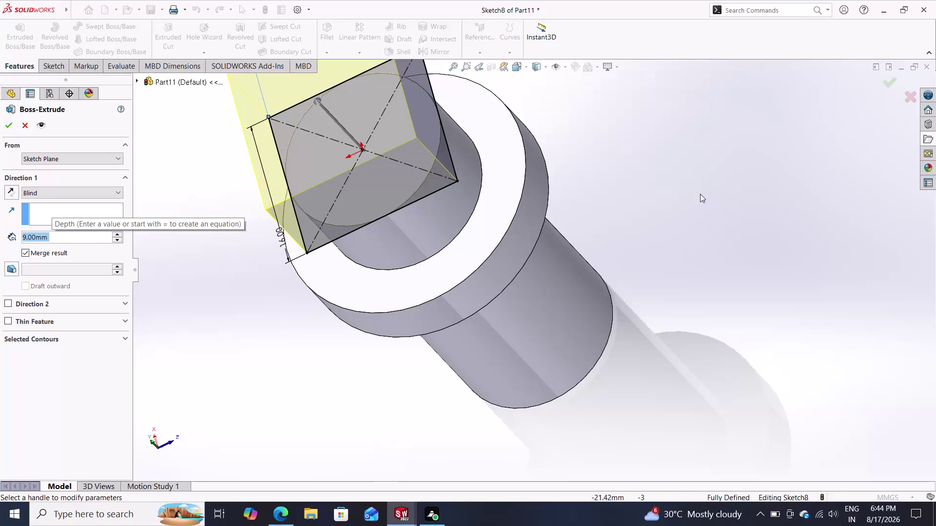
Extrude the square sketch 16 mm deep instead of 9 mm, creating Boss-Extrude4.
middle_drag(656, 229, 670, 251)
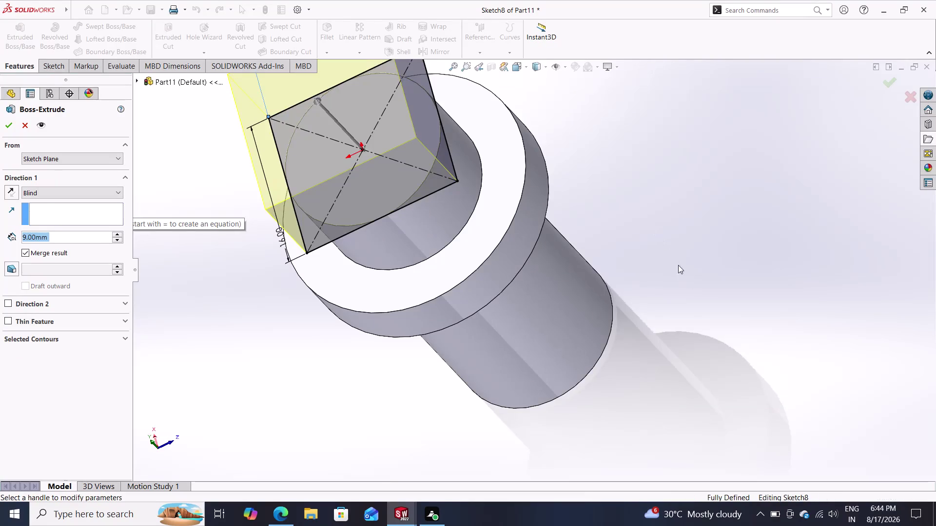
middle_drag(670, 251, 687, 291)
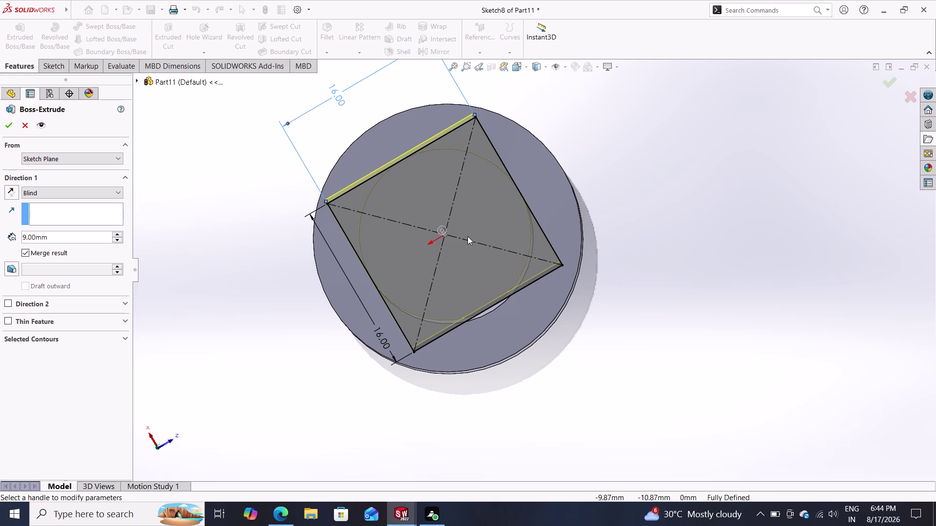
click(49, 237)
drag(48, 237, 5, 240)
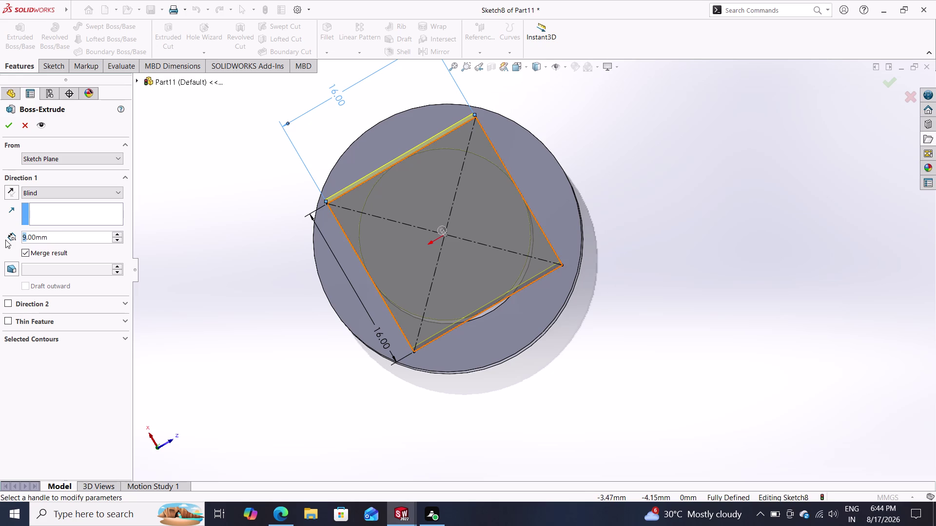
double_click(55, 239)
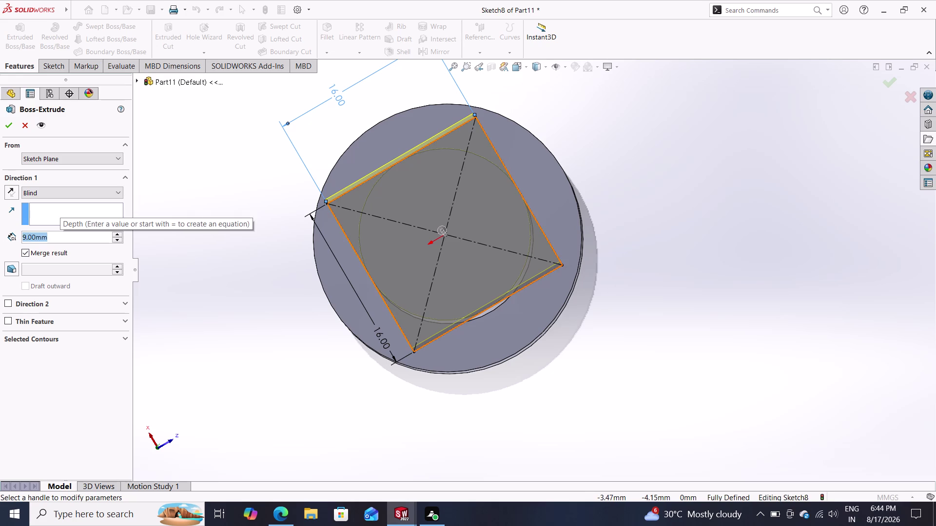
text(16)
key(Return)
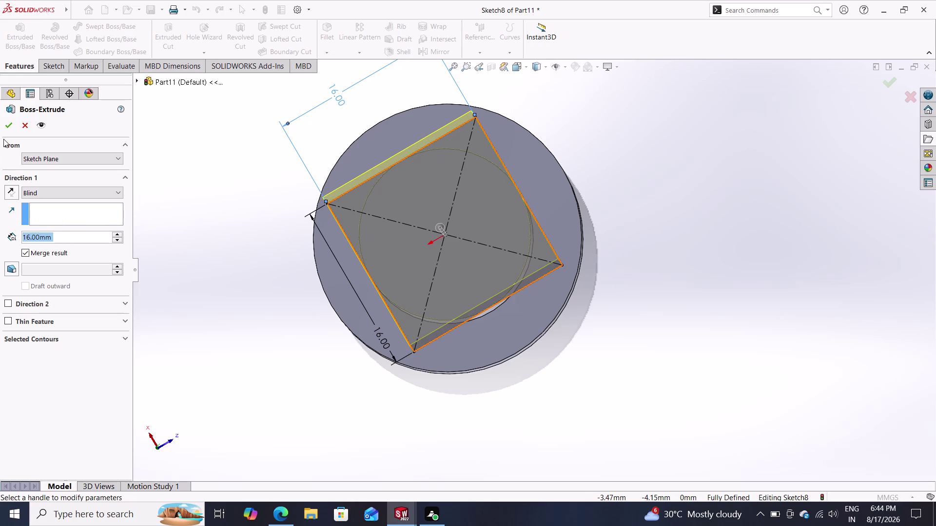
click(6, 129)
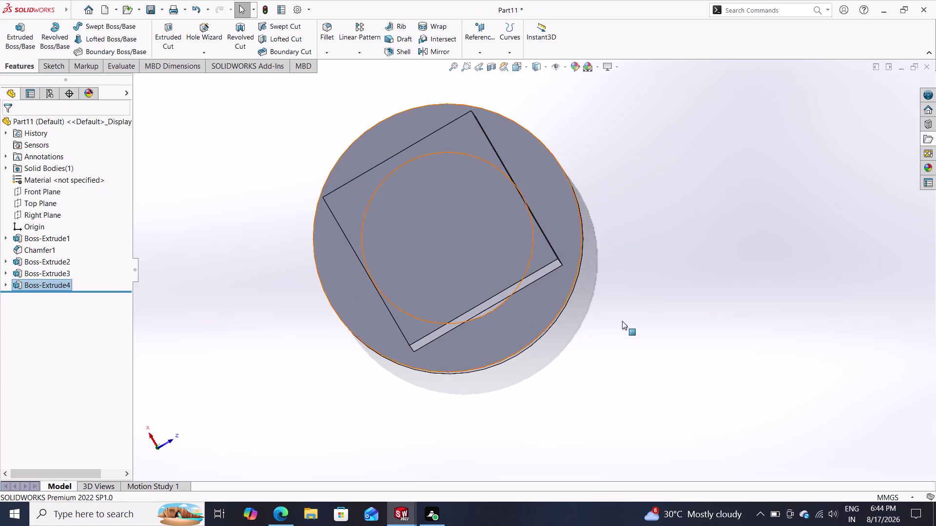
middle_drag(646, 325, 552, 314)
scroll(down, 3)
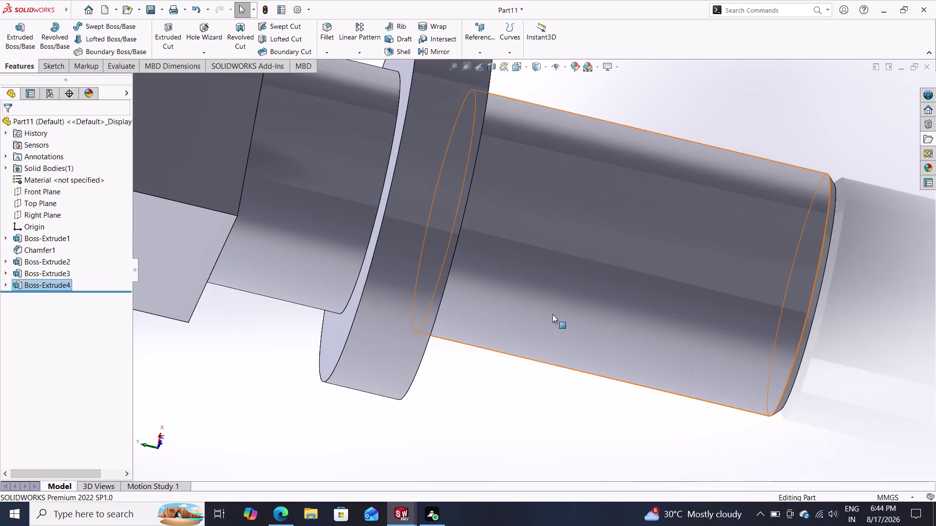
scroll(up, 3)
scroll(up, 3)
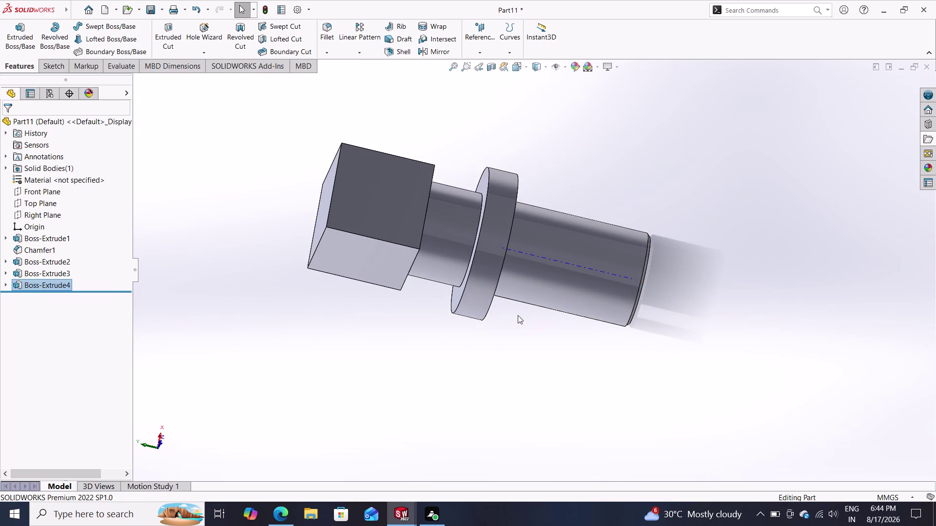
middle_drag(495, 330, 558, 315)
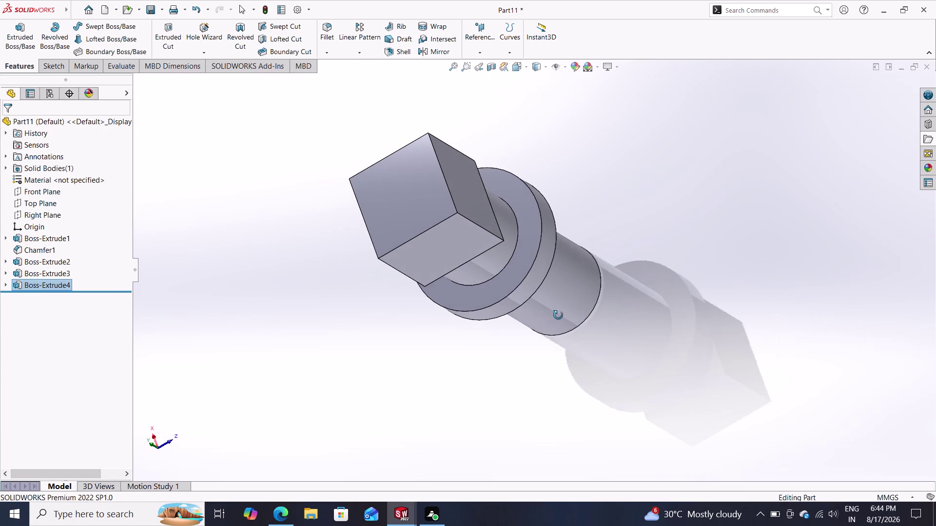
middle_drag(558, 315, 556, 316)
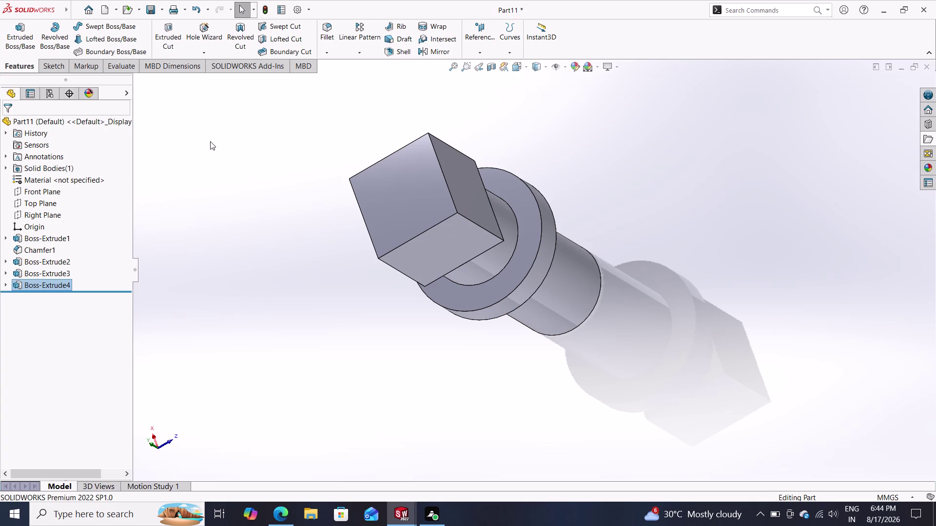
click(325, 28)
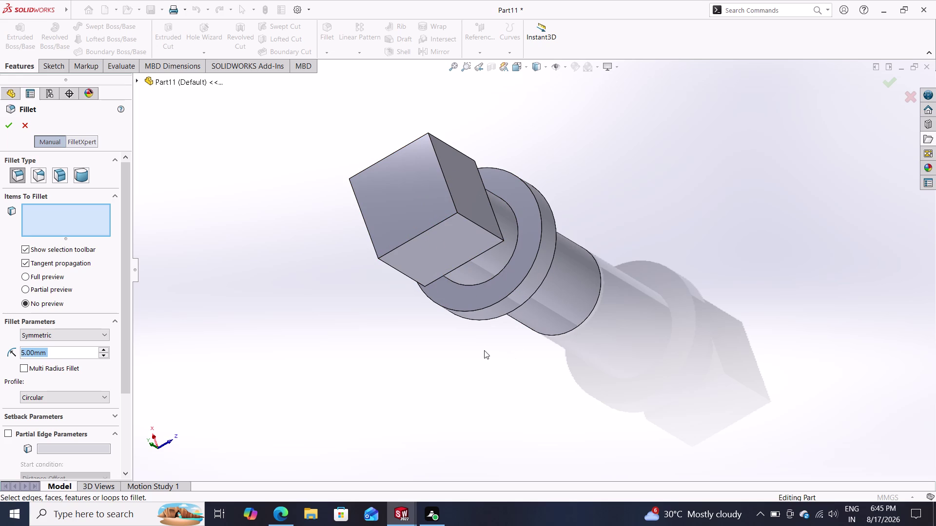
middle_drag(484, 351, 452, 383)
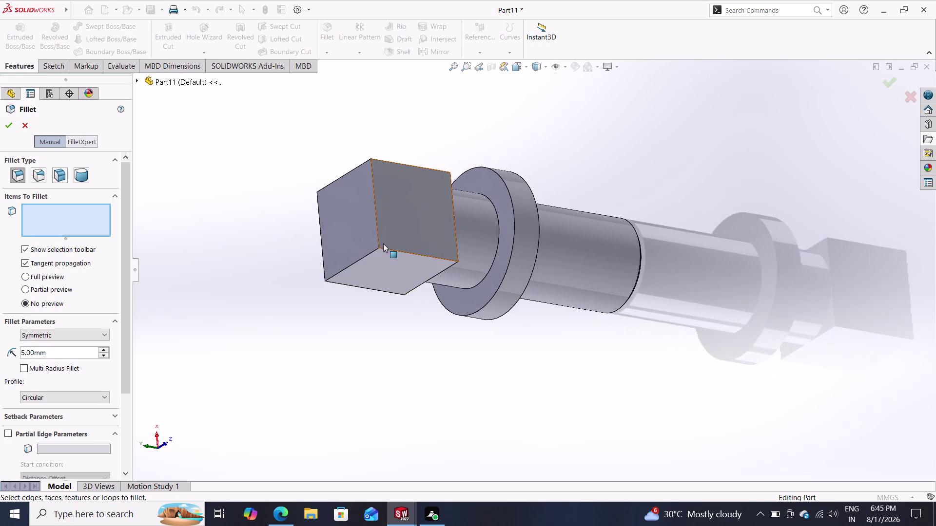
click(379, 246)
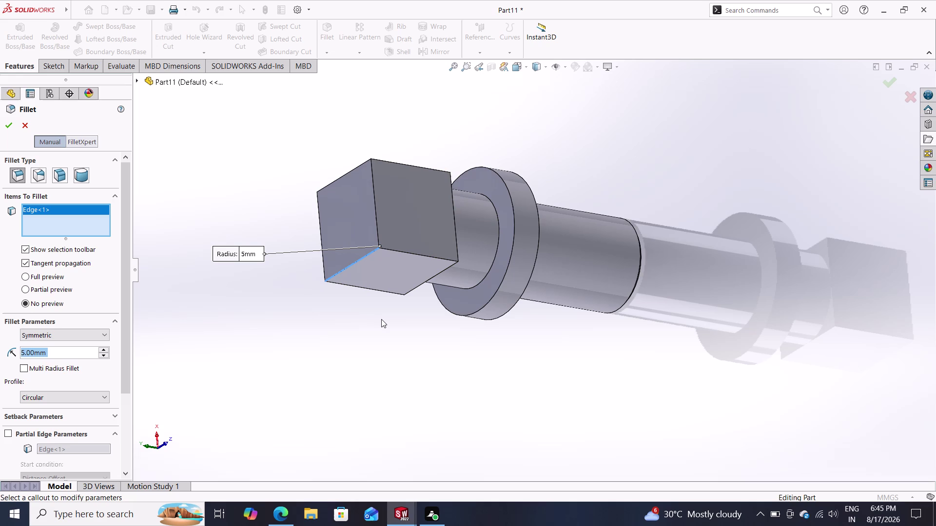
key(Escape)
key(Escape)
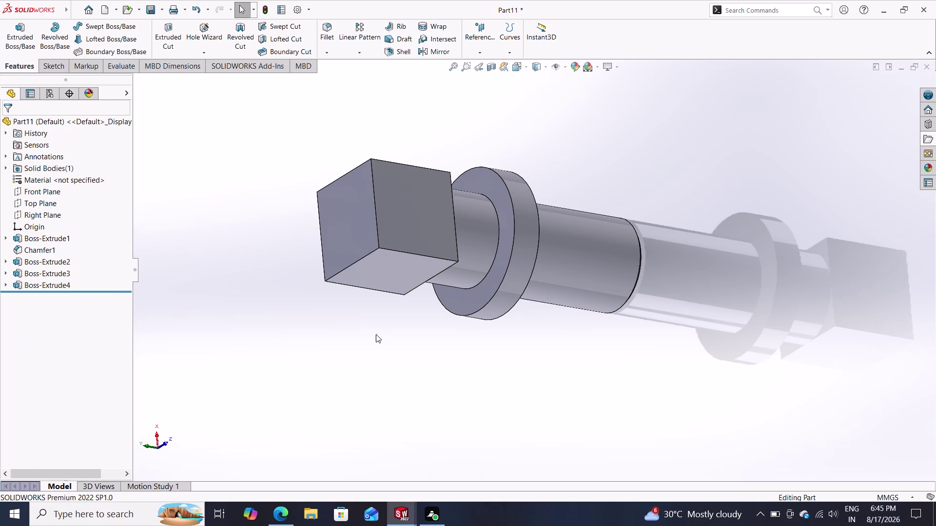
Orbit and zoom to an angled view of the square head, trying an edge selection.
middle_drag(376, 334, 437, 237)
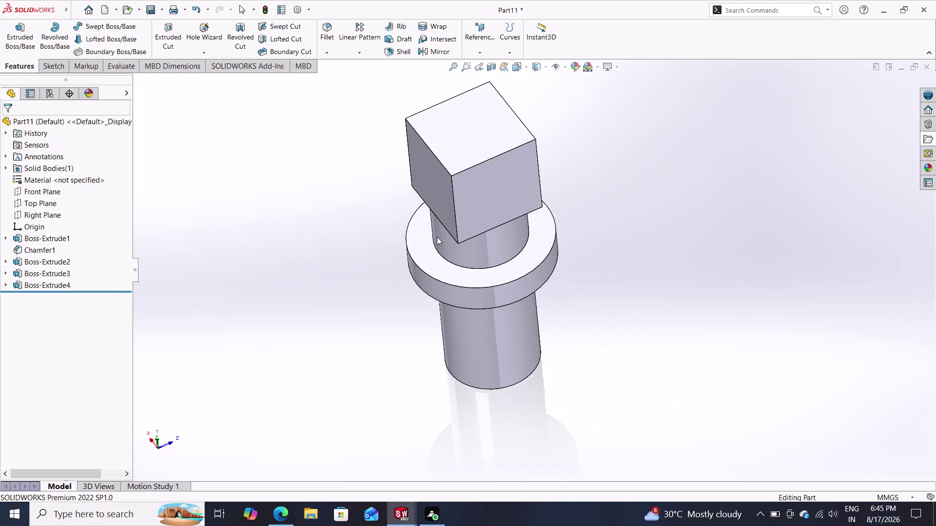
scroll(down, 3)
scroll(down, 3)
scroll(up, 3)
middle_drag(588, 249, 567, 260)
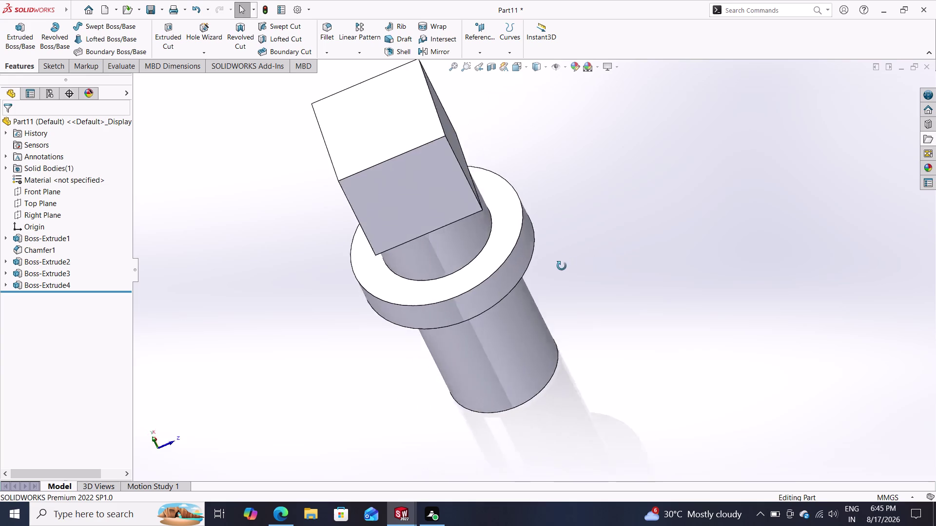
middle_drag(568, 260, 526, 317)
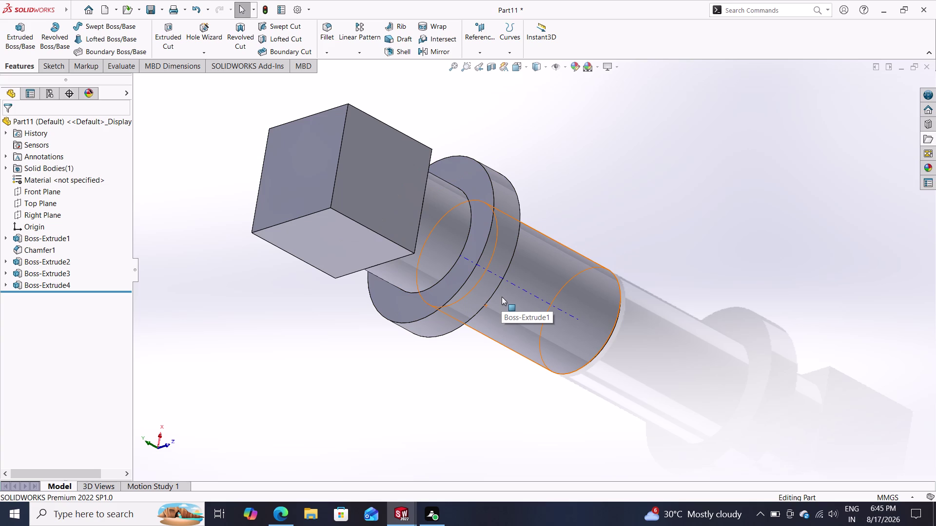
click(348, 218)
click(331, 195)
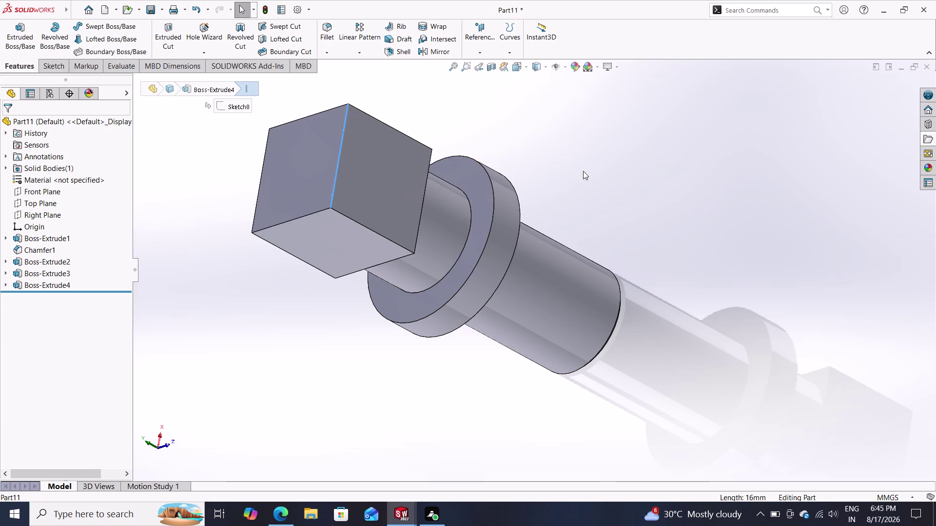
key(Escape)
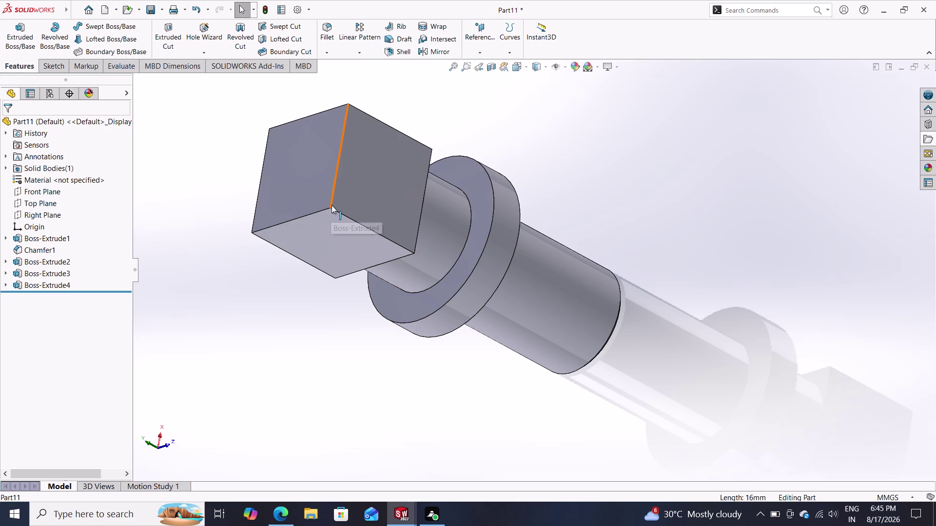
Select the square head's top edge and start a 5 mm fillet on it.
click(331, 208)
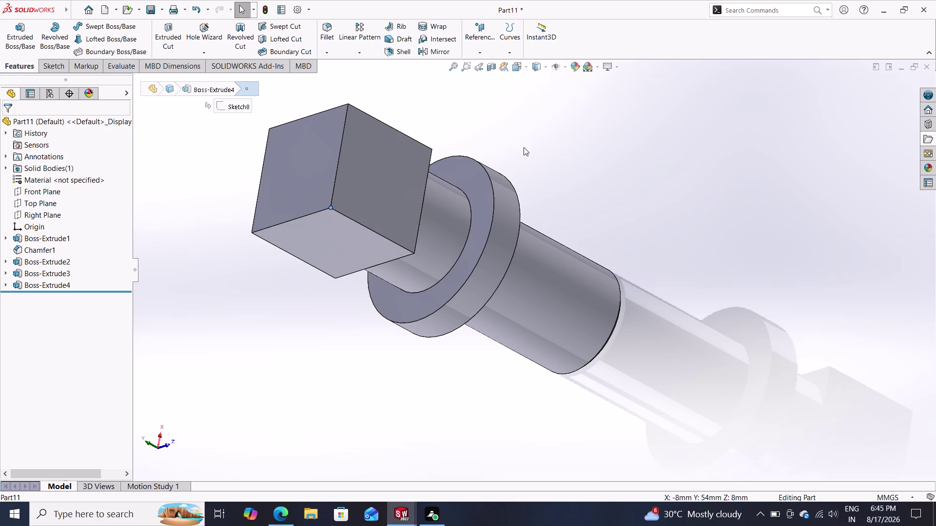
key(Escape)
key(Escape)
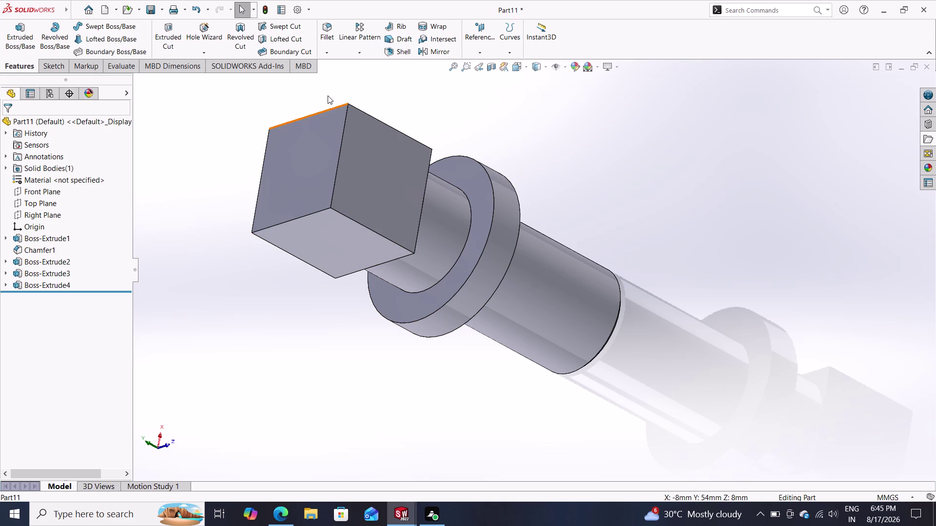
click(331, 36)
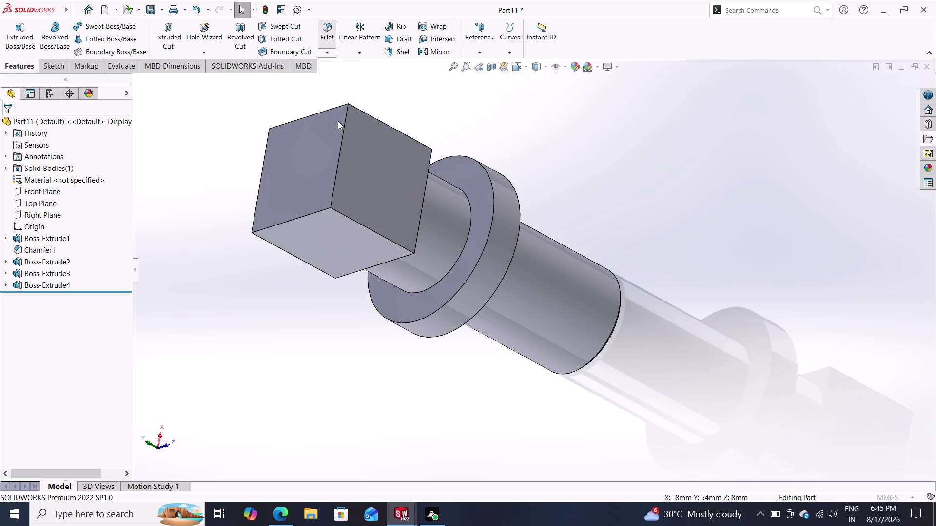
click(331, 206)
Add another head edge and a head face to the fillet selection.
middle_drag(578, 157, 587, 187)
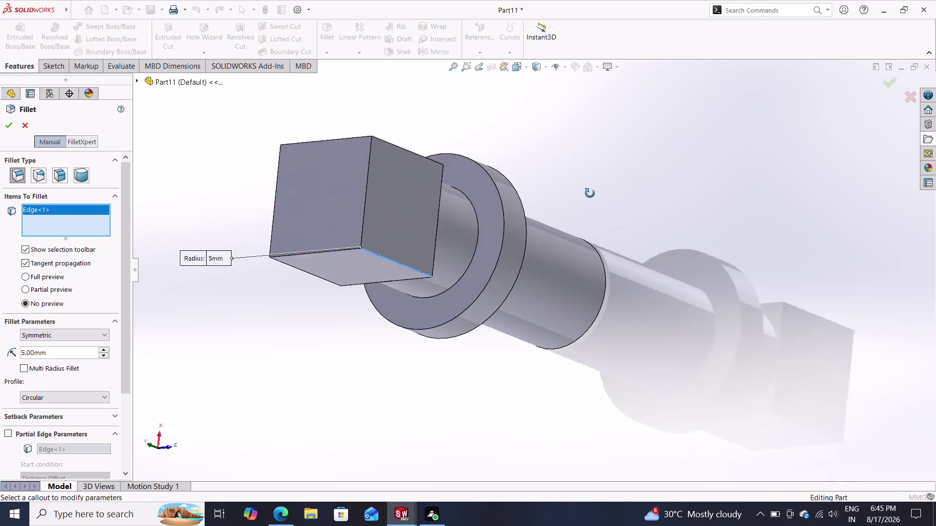
middle_drag(587, 186, 604, 263)
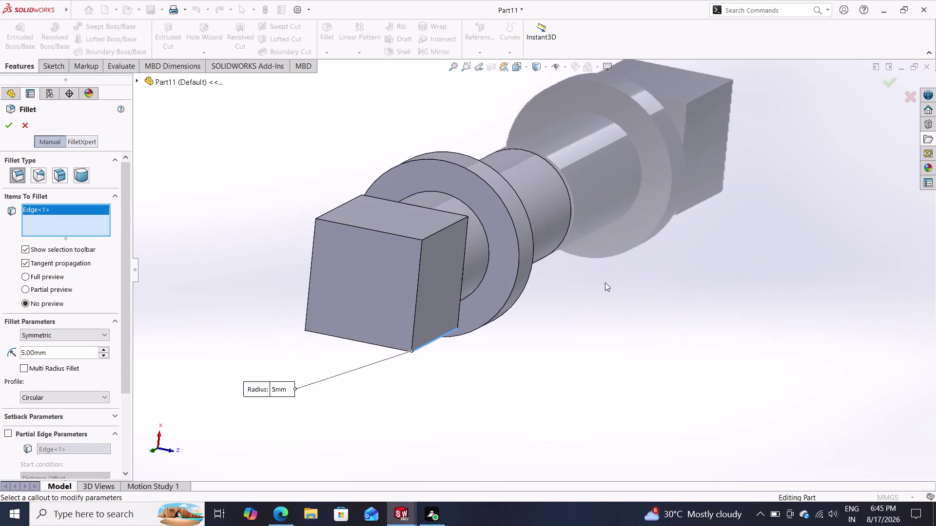
double_click(421, 240)
middle_drag(235, 291, 247, 302)
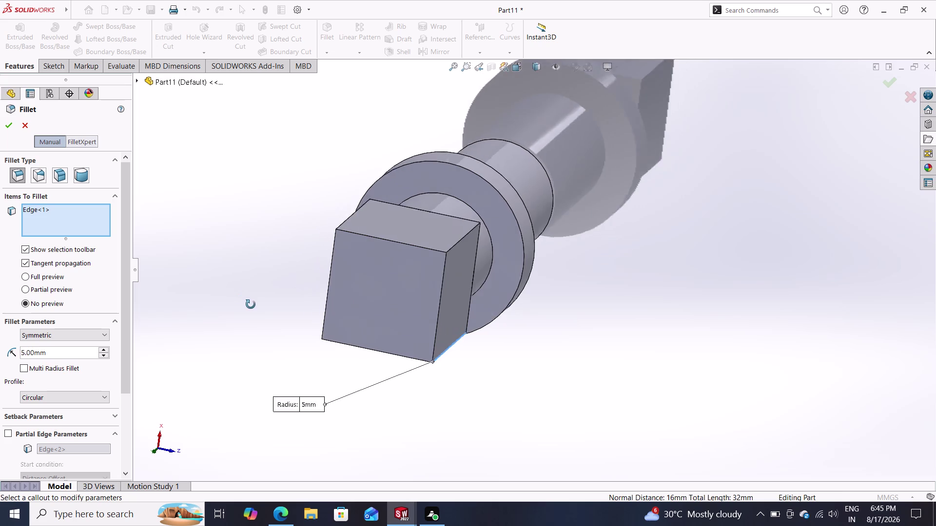
middle_drag(248, 302, 269, 290)
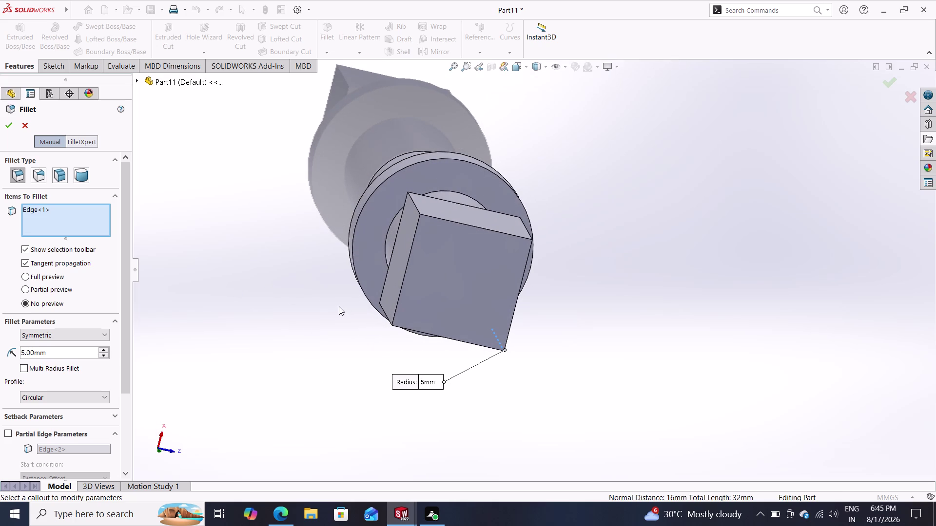
middle_drag(339, 298, 285, 250)
scroll(down, 3)
scroll(up, 3)
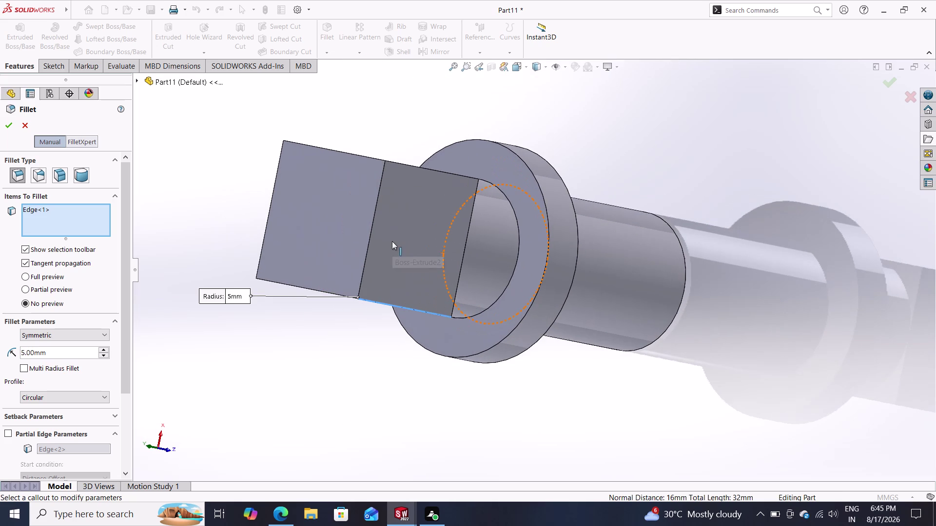
click(384, 159)
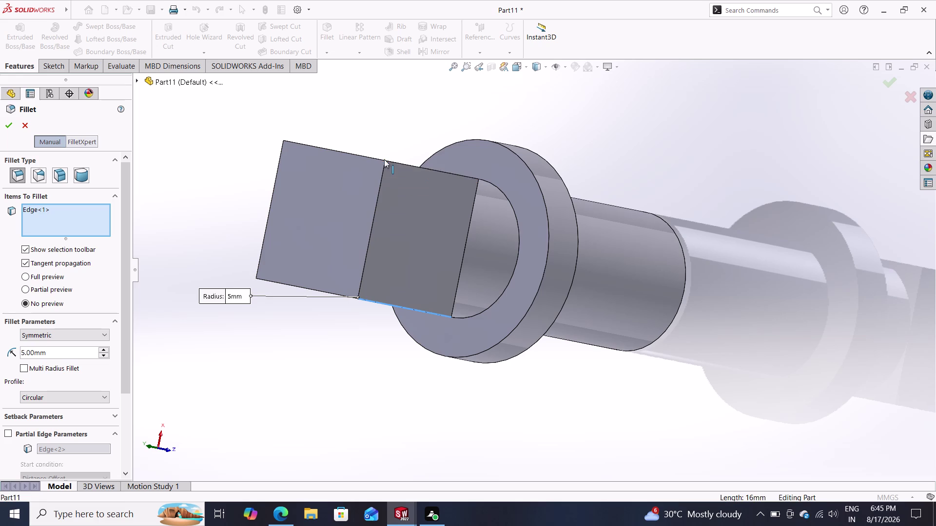
middle_drag(357, 133, 410, 187)
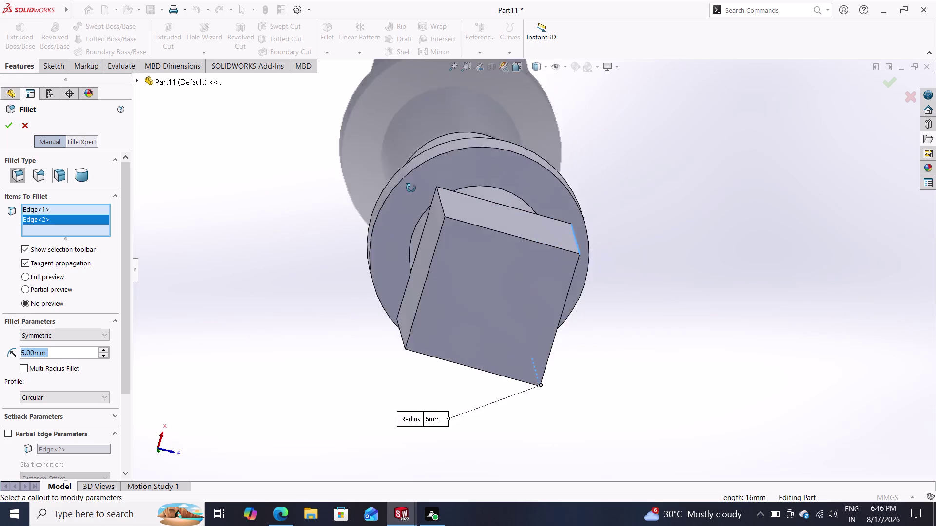
middle_drag(410, 187, 458, 232)
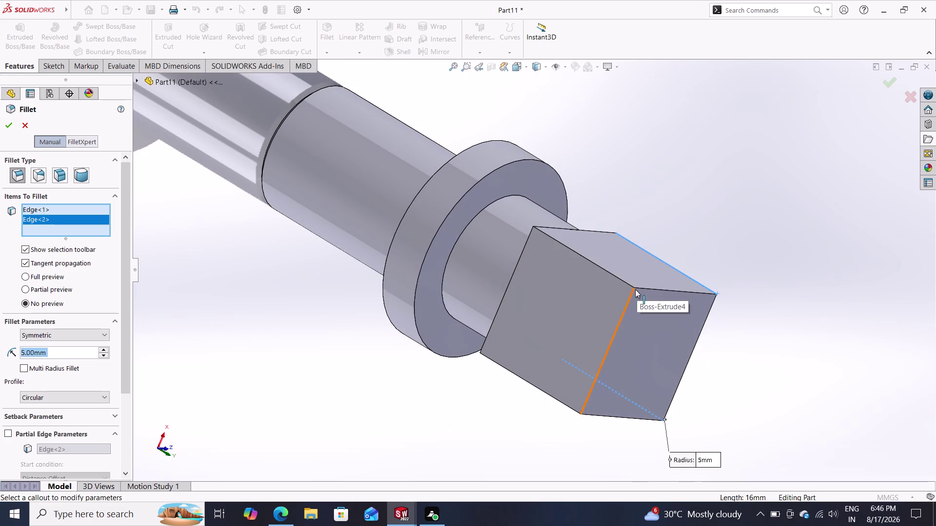
click(635, 287)
Add two more head edges and a side face of the head to the fillet.
middle_drag(511, 382, 510, 349)
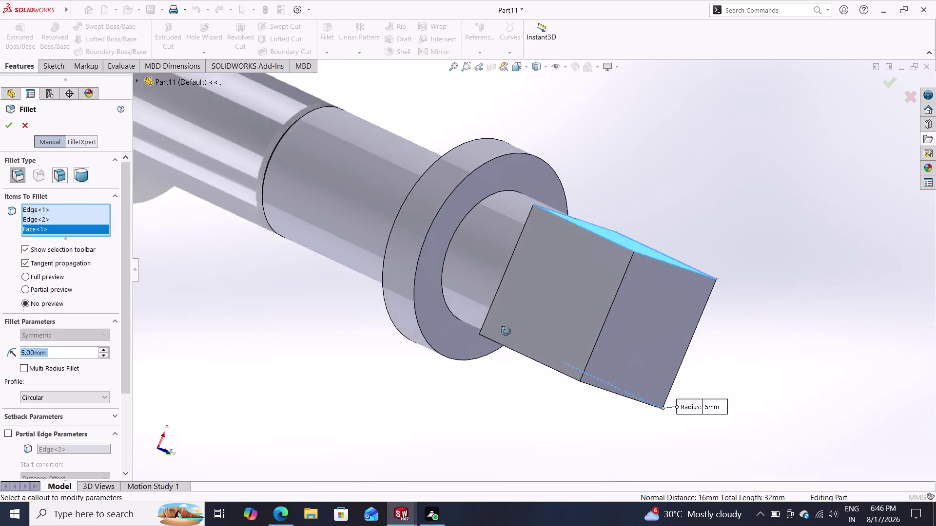
middle_drag(510, 350, 485, 255)
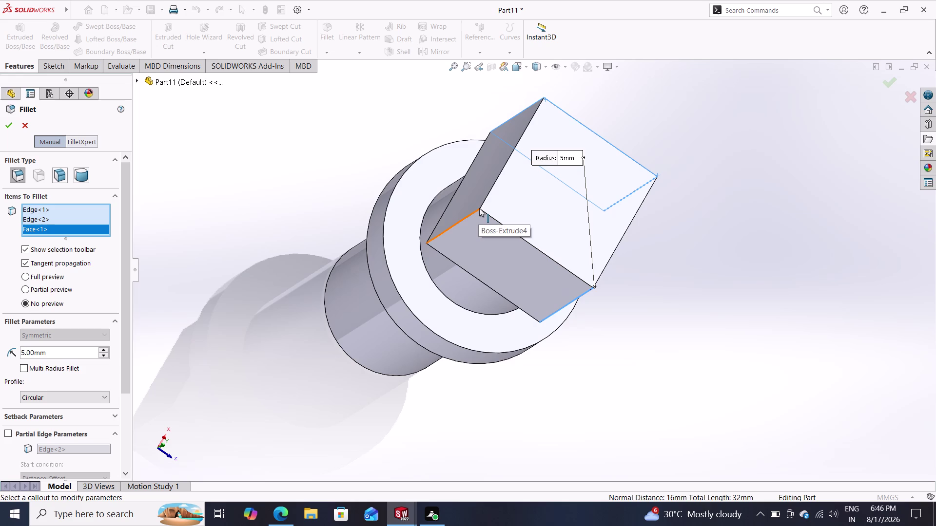
click(479, 208)
middle_drag(548, 358, 551, 357)
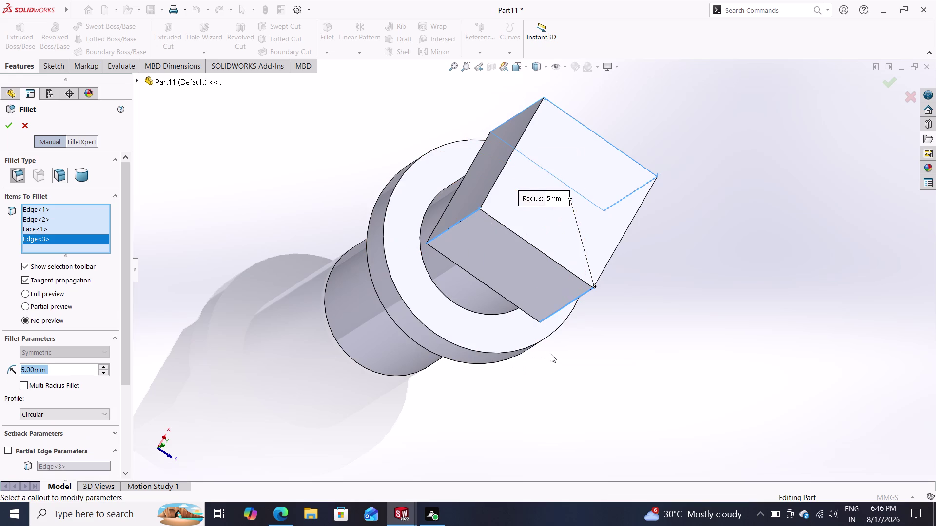
middle_drag(550, 356, 566, 250)
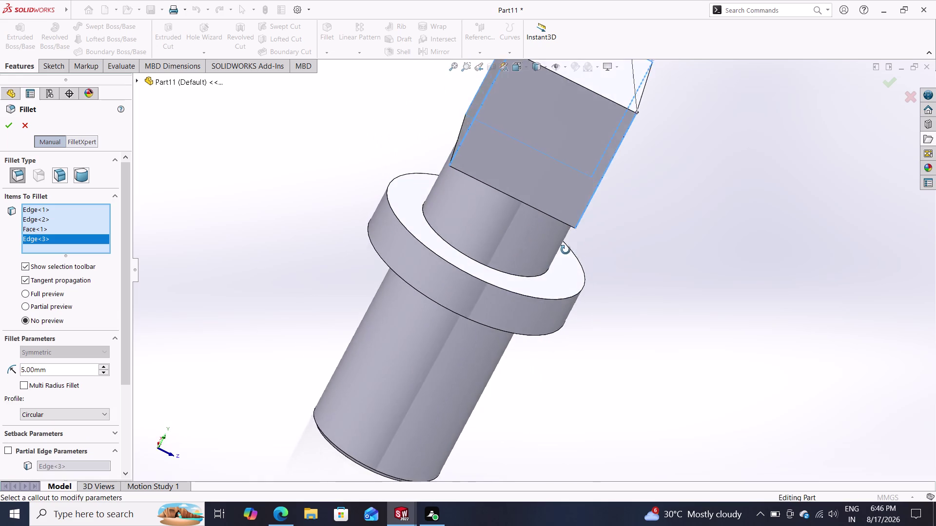
middle_drag(565, 250, 645, 416)
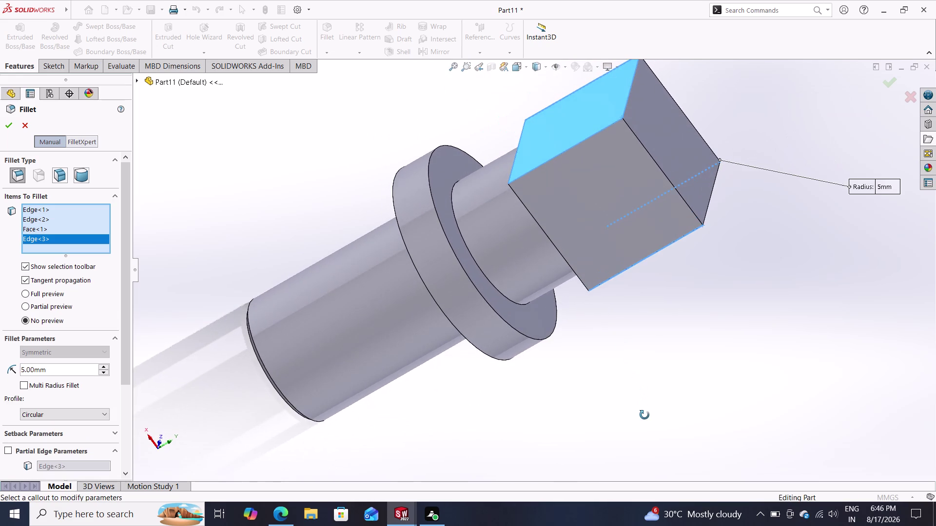
middle_drag(644, 415, 627, 423)
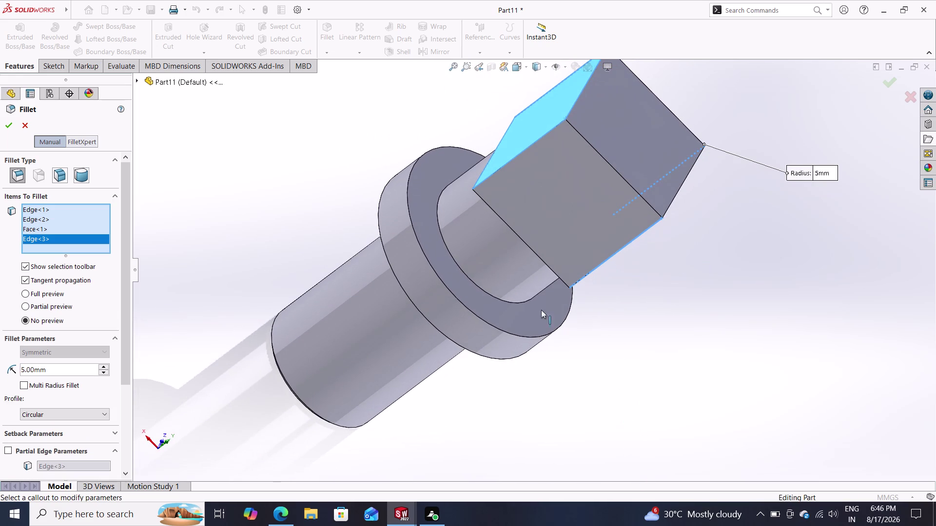
click(471, 188)
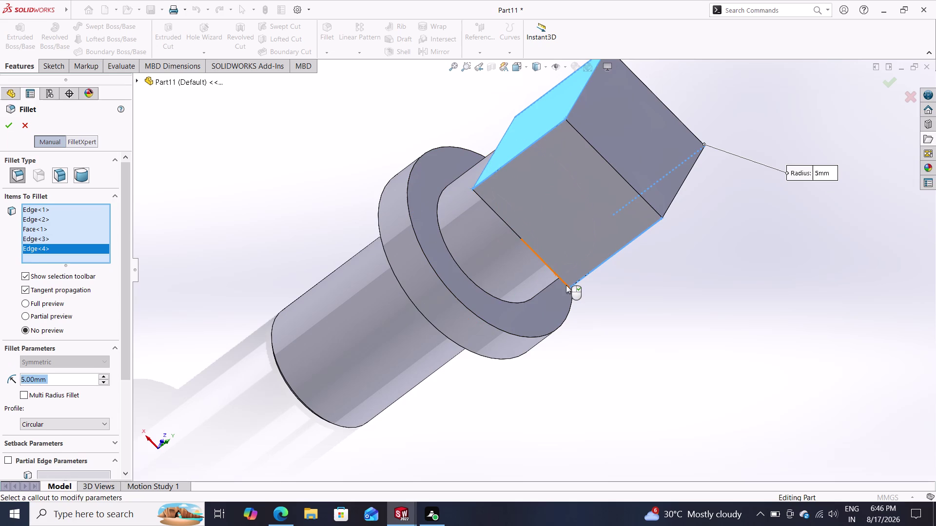
double_click(570, 287)
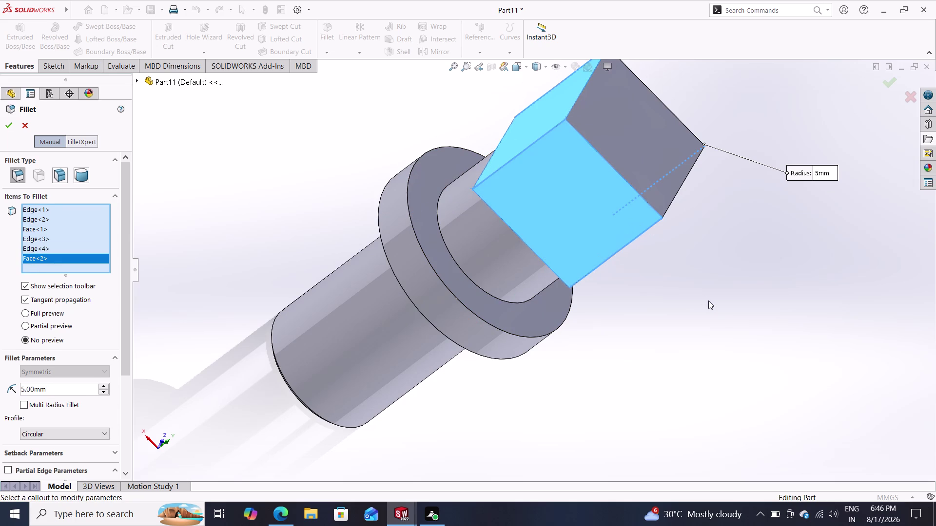
Reselect the head's lower edge, set the radius to 2 mm, and apply the fillet.
middle_drag(705, 303, 685, 291)
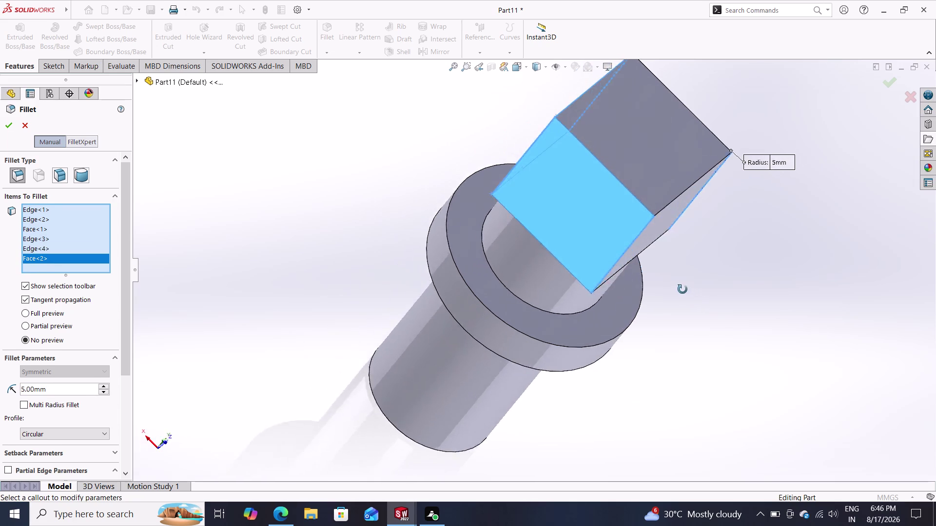
middle_drag(685, 291, 638, 238)
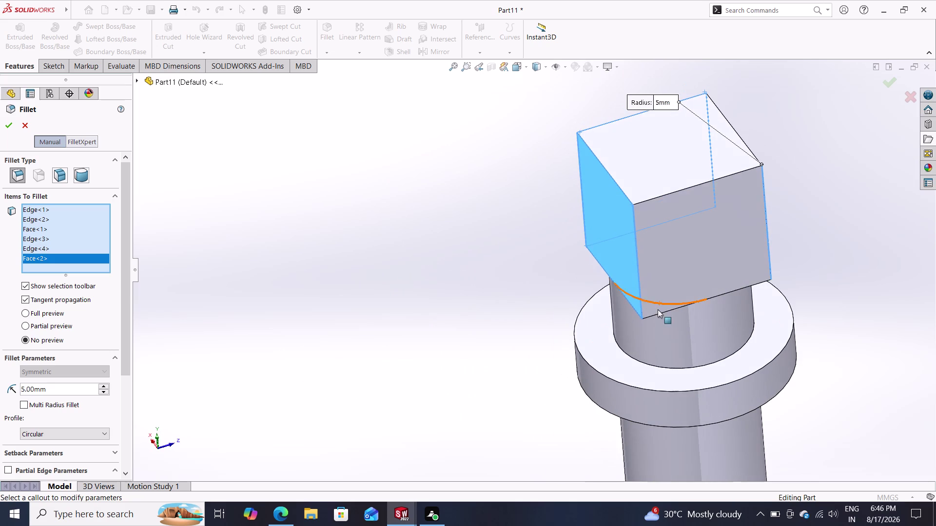
double_click(643, 316)
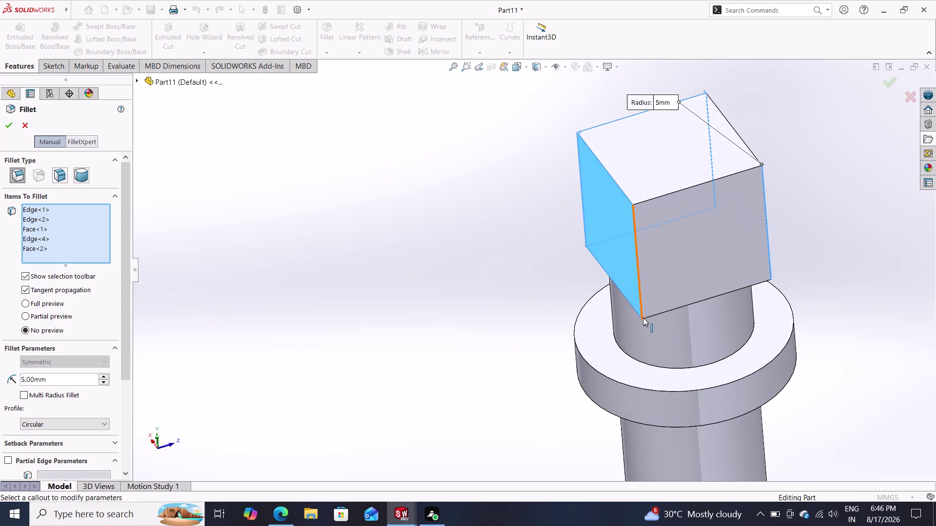
click(642, 318)
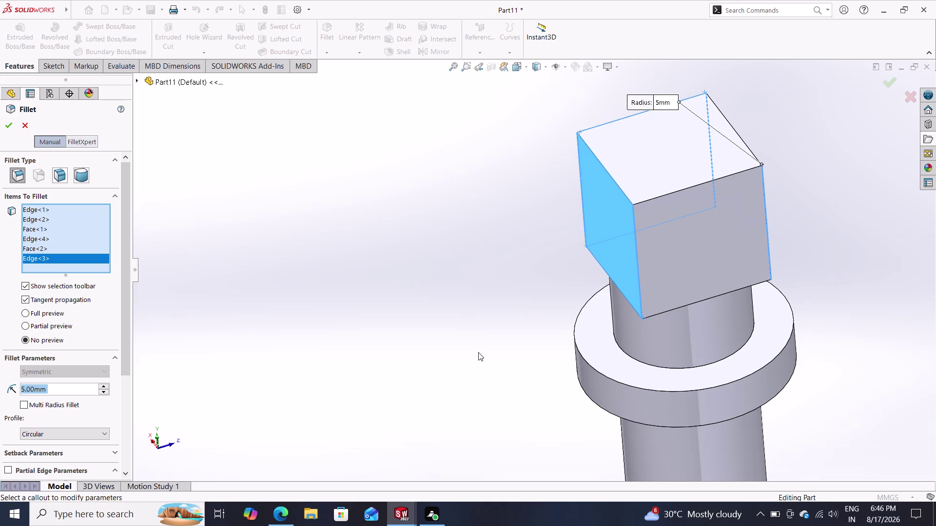
key(2)
key(Return)
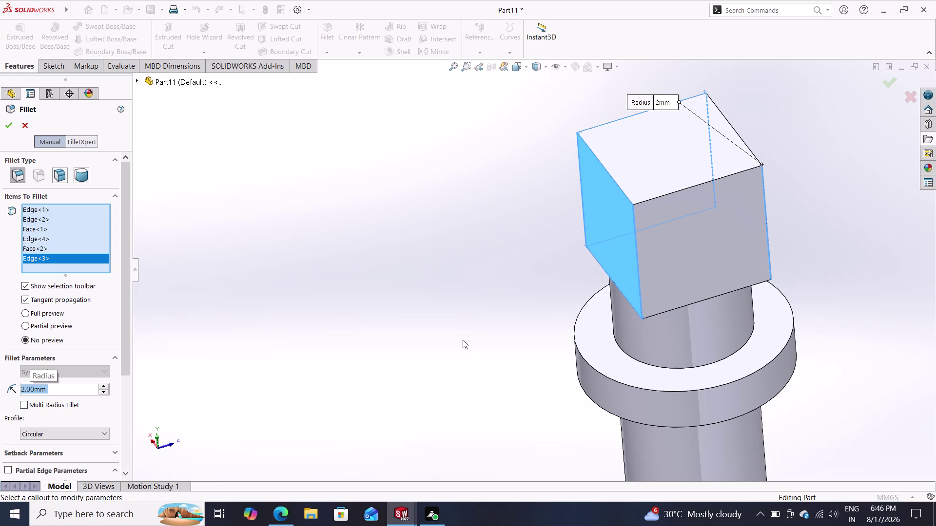
double_click(9, 123)
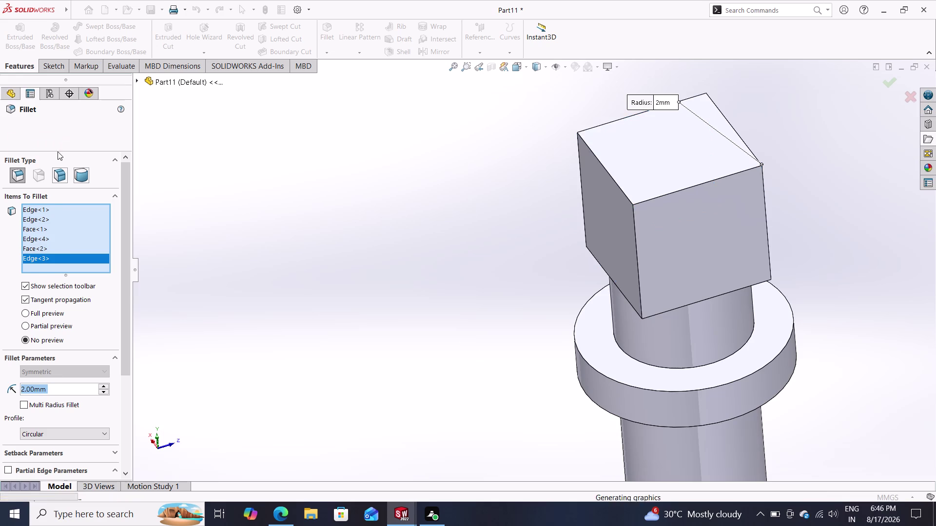
Inspect the rounded square head, then undo the fillet and check the sharp head.
middle_drag(408, 263, 477, 289)
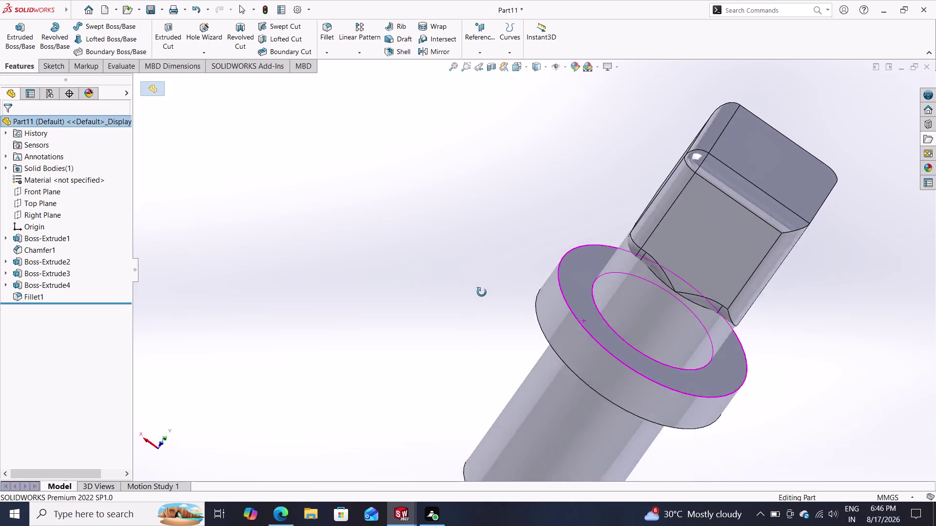
middle_drag(478, 288, 598, 458)
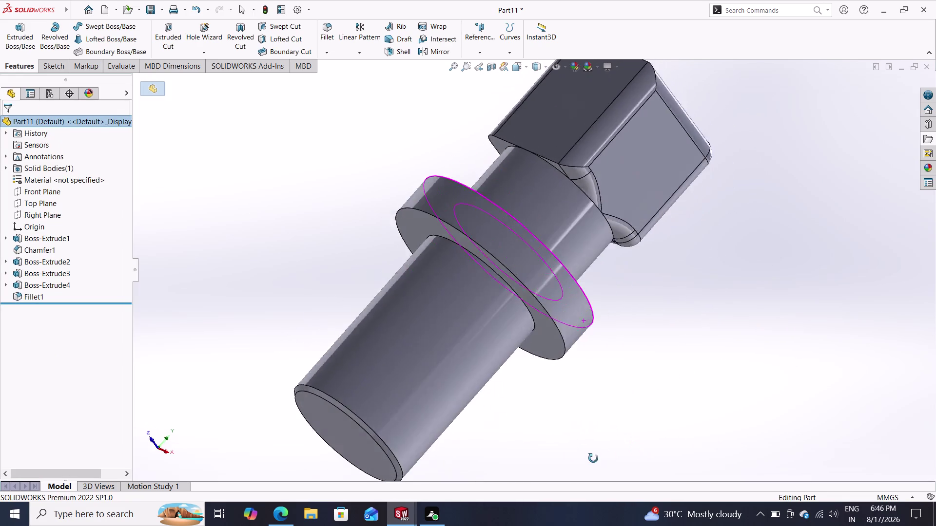
middle_drag(597, 458, 526, 438)
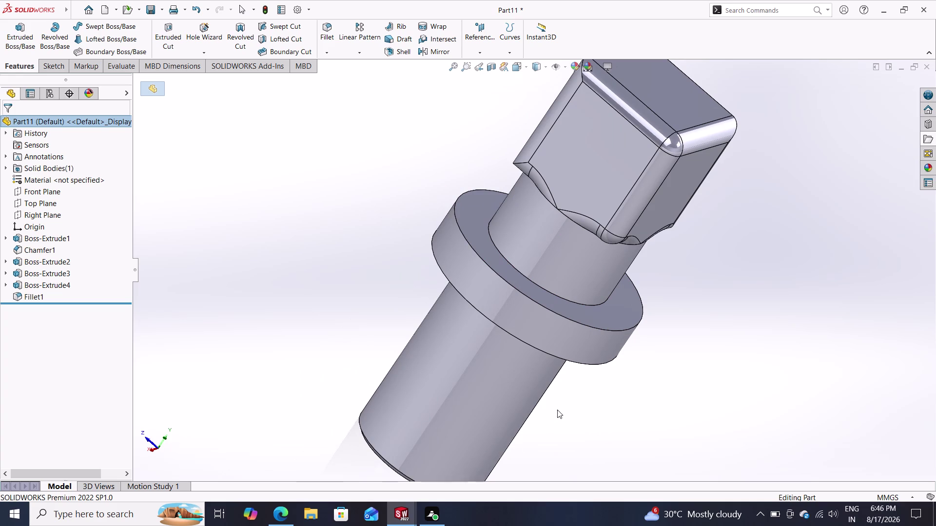
key(ctrl+z)
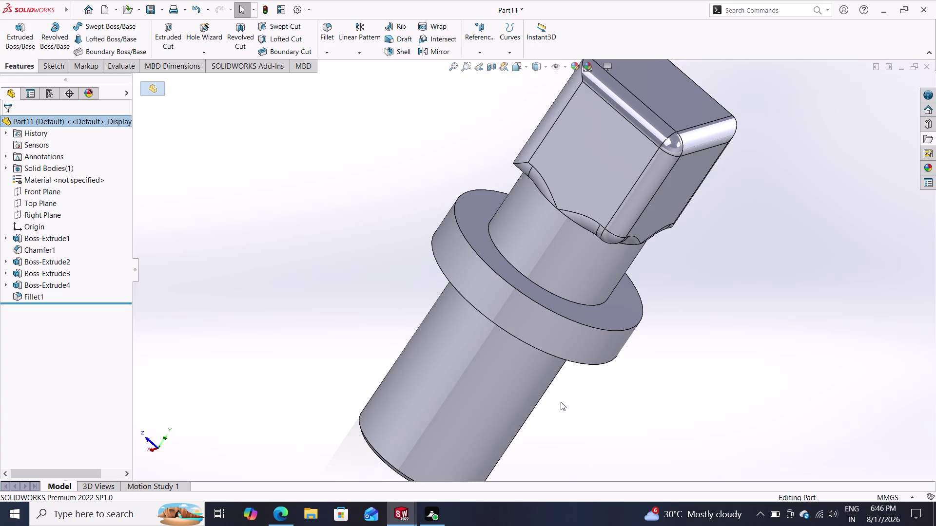
middle_drag(528, 362, 617, 370)
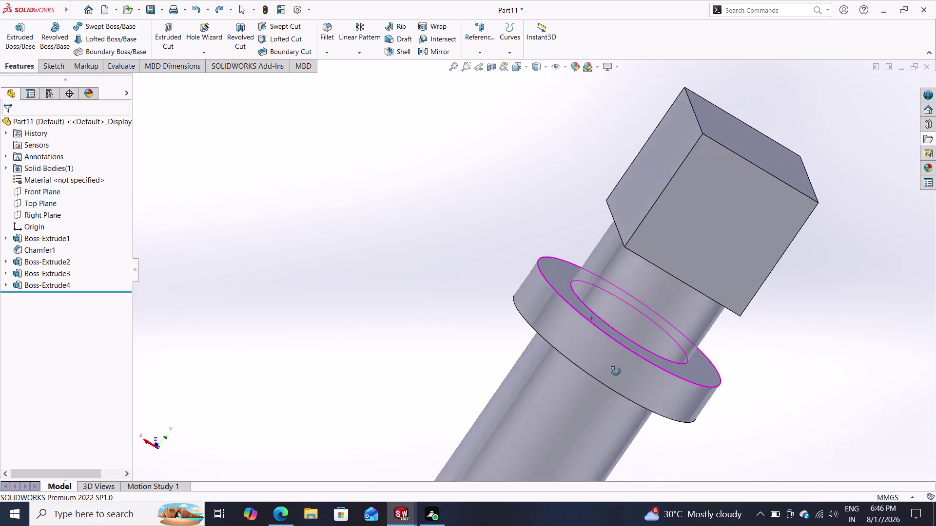
middle_drag(617, 369, 596, 370)
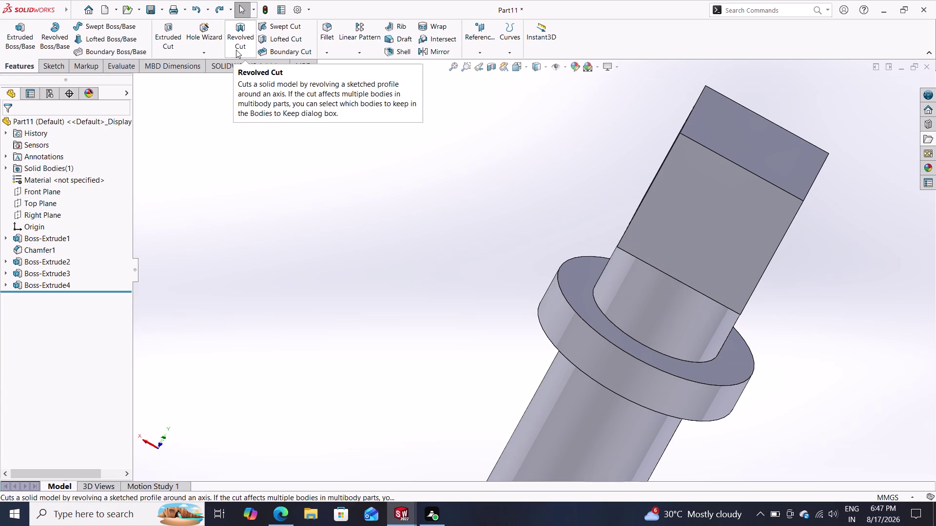
Select and clear the head's end face, then start a new fillet.
click(326, 35)
click(668, 156)
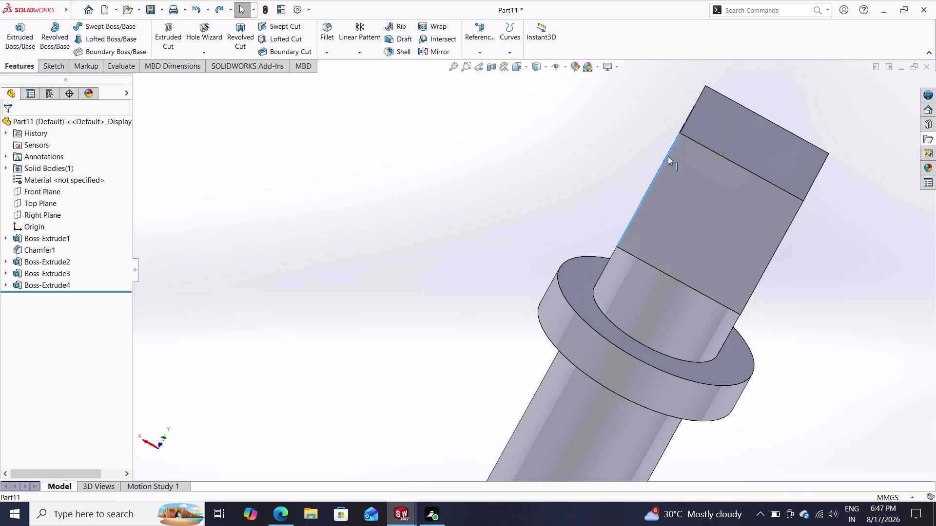
click(692, 137)
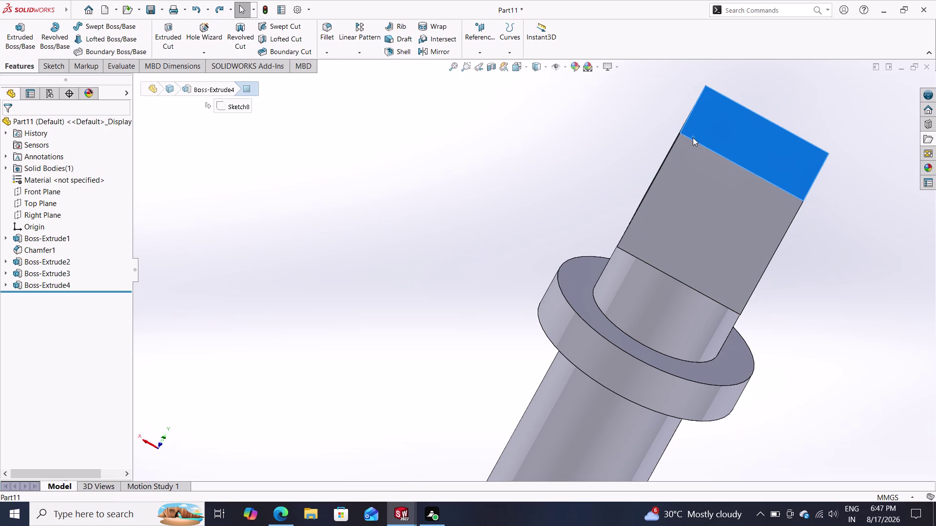
key(Escape)
key(Escape)
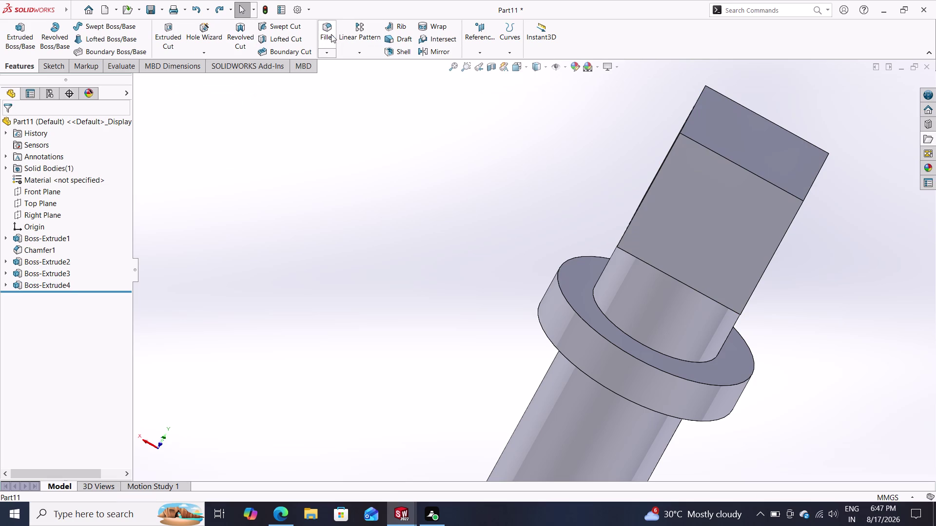
click(331, 34)
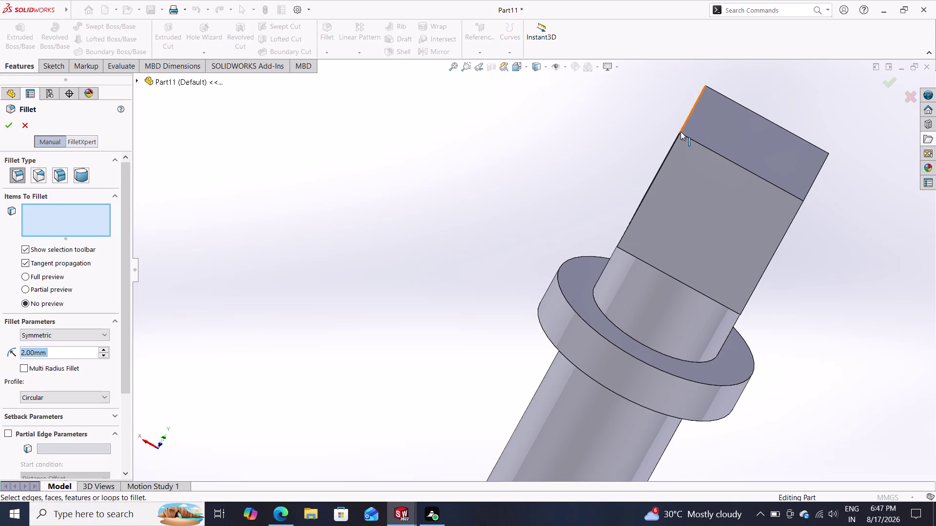
Pick two square head edges for the fillet, then cancel it.
double_click(671, 147)
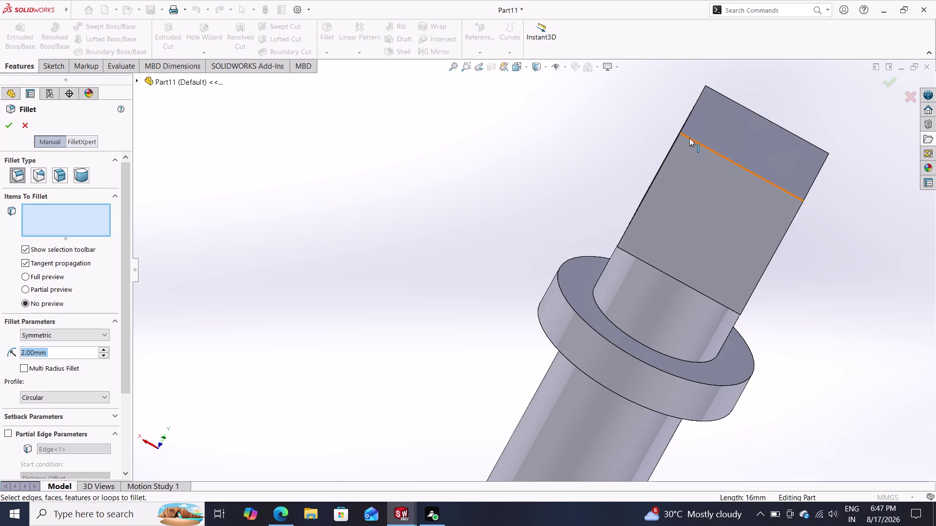
click(689, 137)
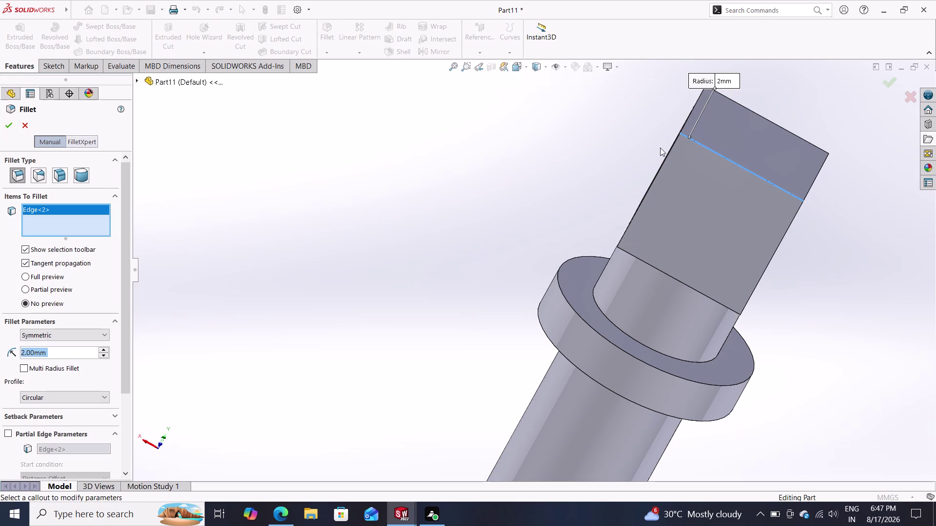
double_click(671, 152)
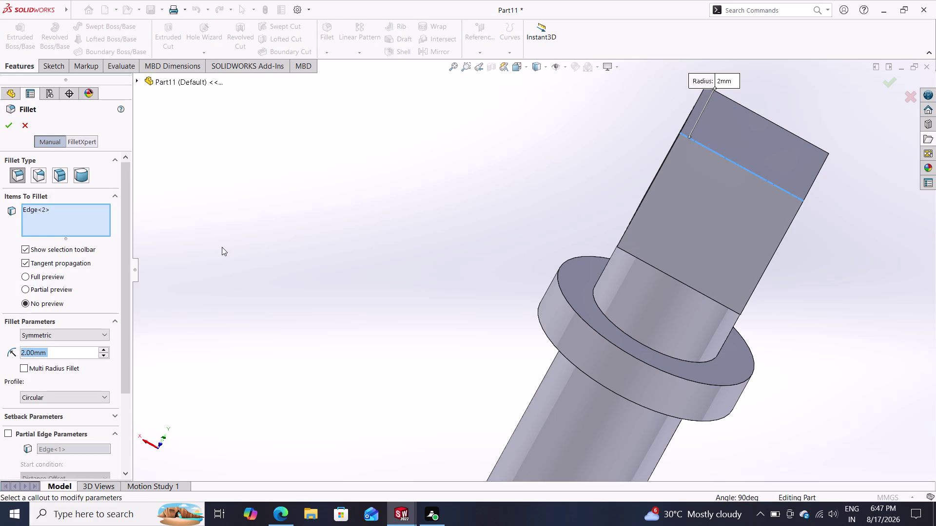
key(Escape)
key(Escape)
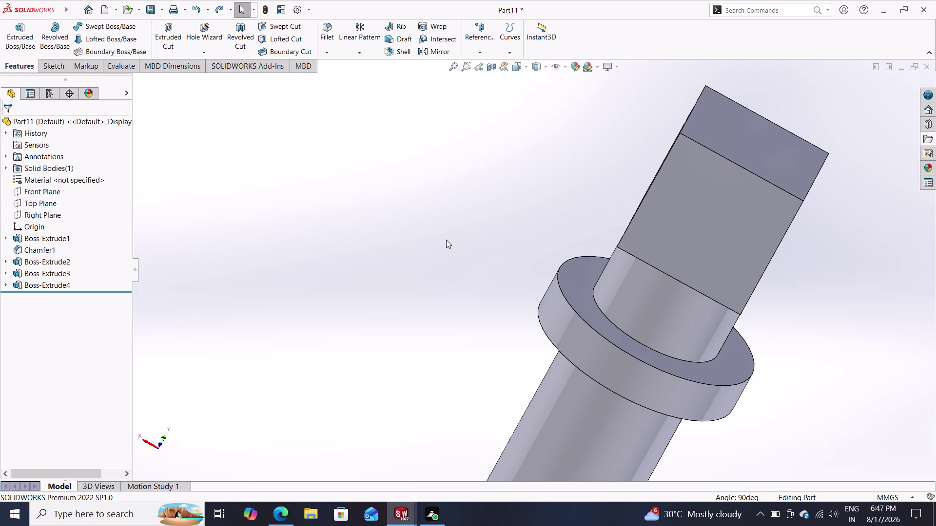
Reorient the view around the head and open a fresh 2 mm fillet.
scroll(down, 3)
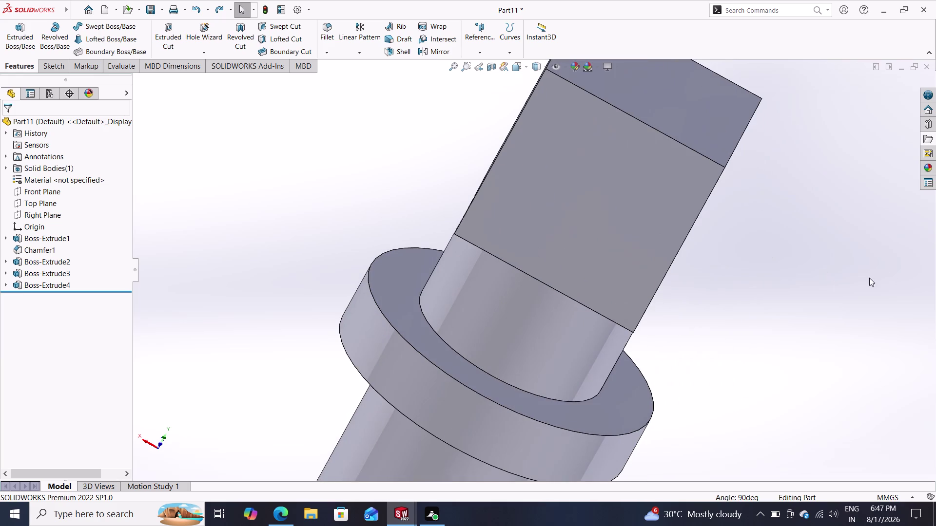
middle_drag(747, 285, 703, 219)
scroll(up, 3)
middle_drag(798, 320, 771, 318)
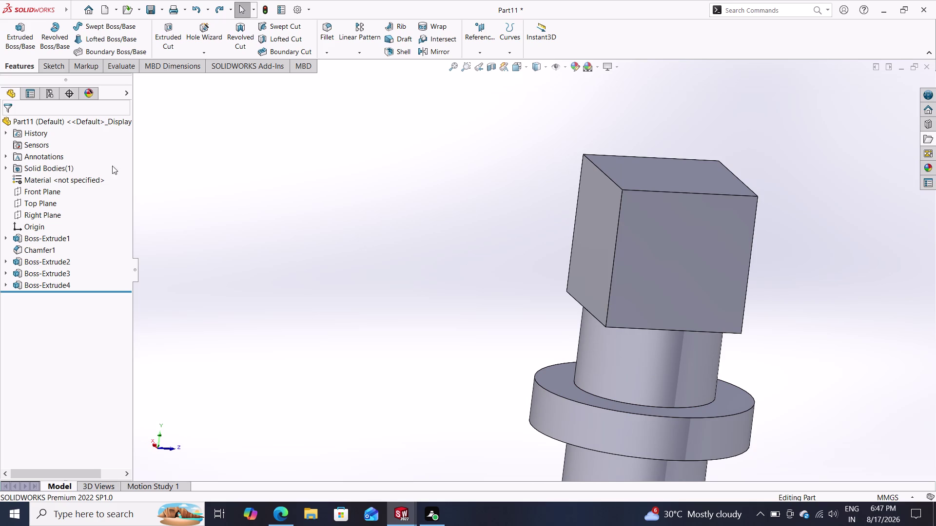
click(322, 31)
double_click(621, 191)
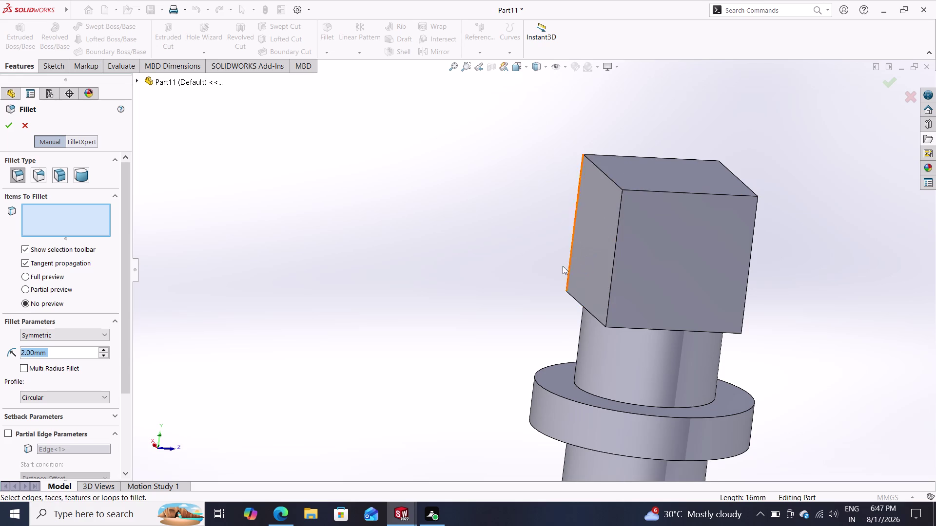
Fillet the four front-face edges of the square head at 2 mm as Fillet2.
scroll(down, 3)
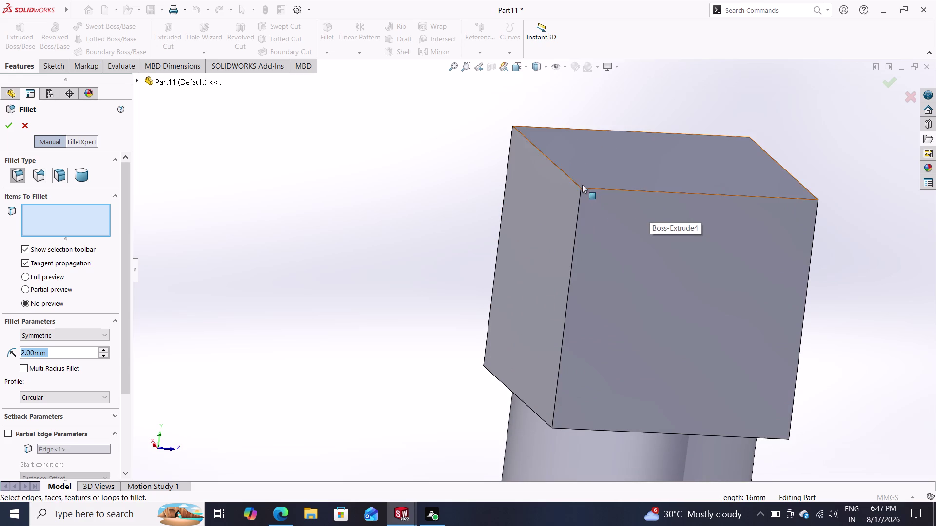
click(580, 186)
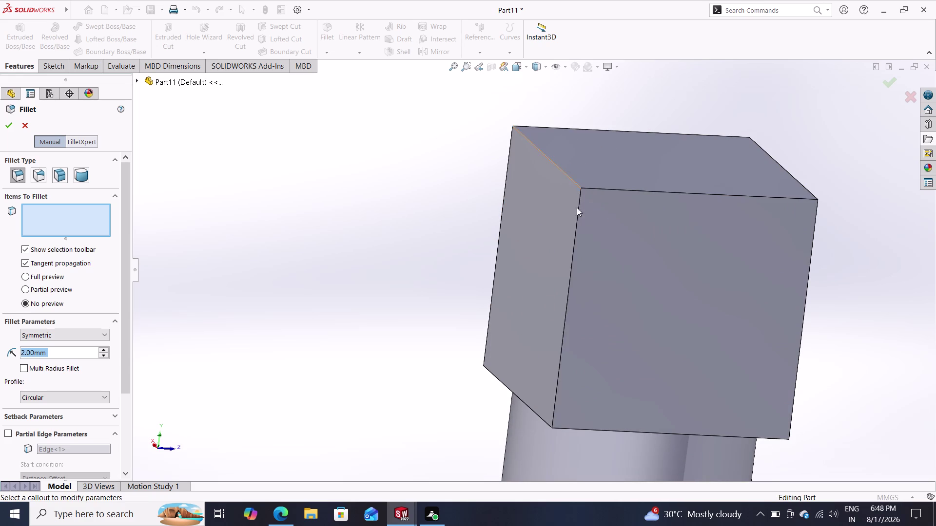
click(551, 427)
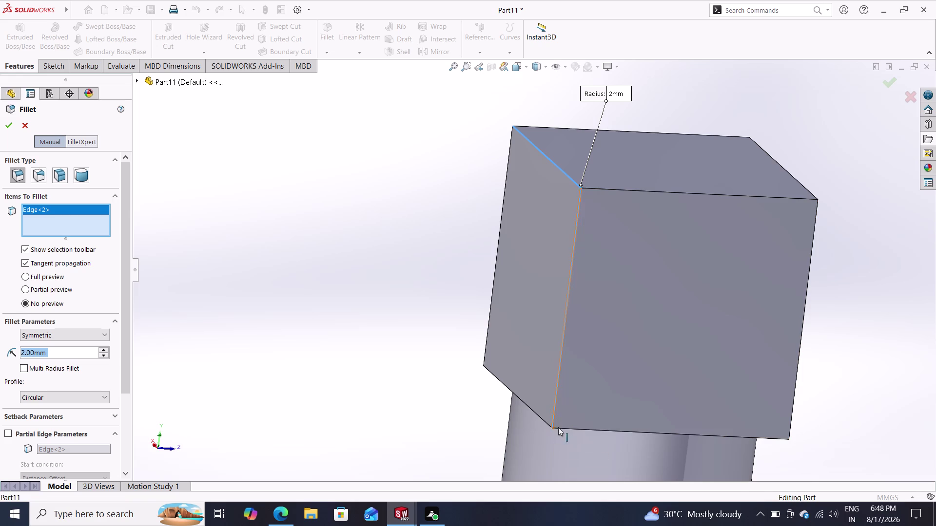
middle_drag(840, 404, 822, 402)
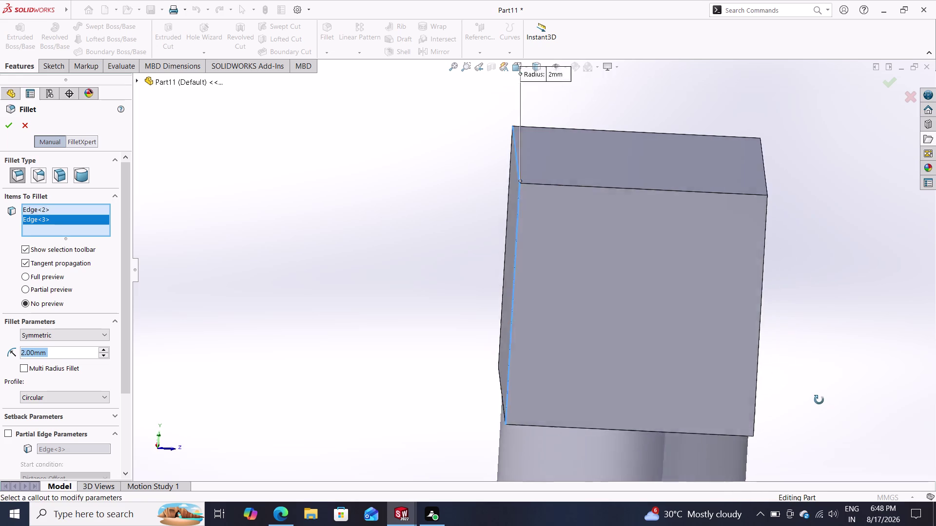
middle_drag(822, 402, 802, 394)
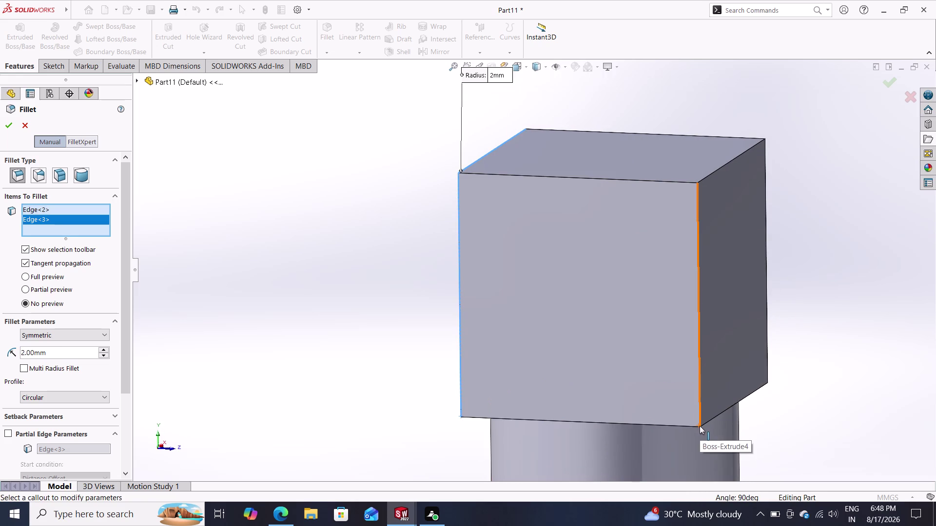
click(699, 426)
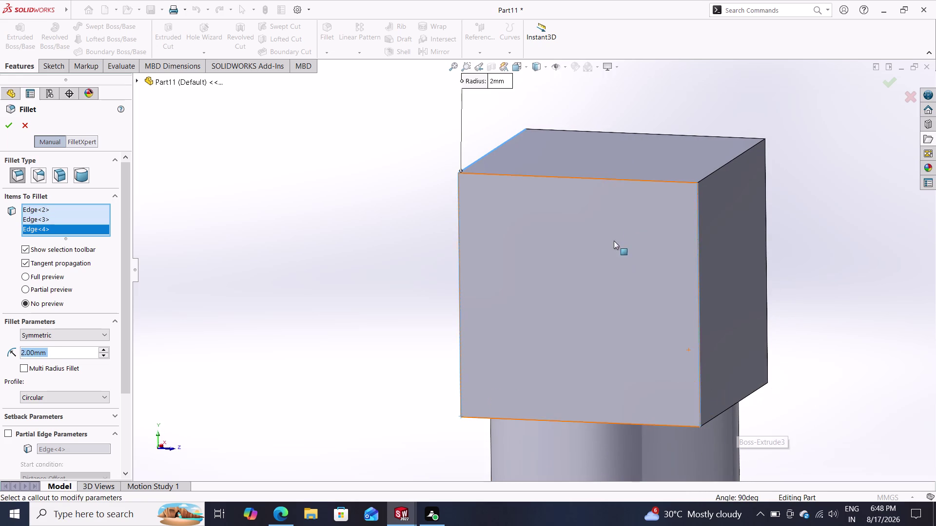
click(696, 181)
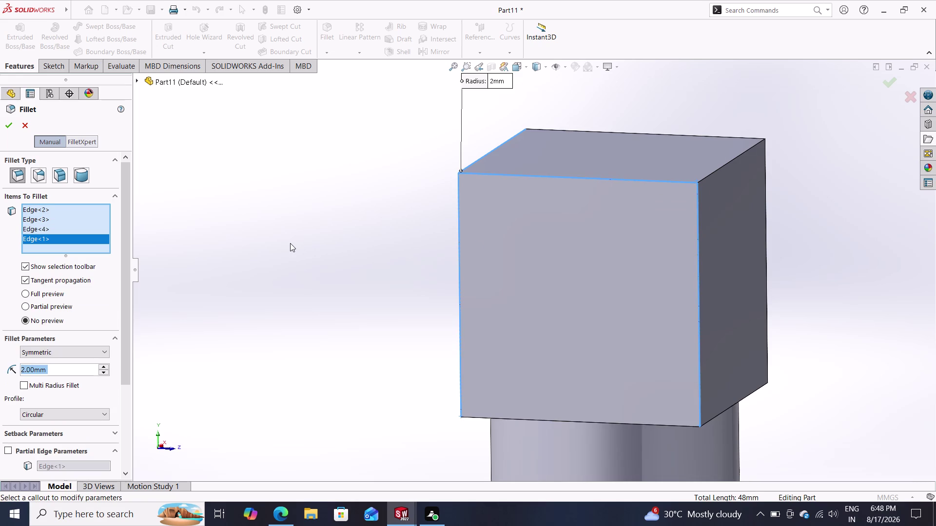
double_click(5, 120)
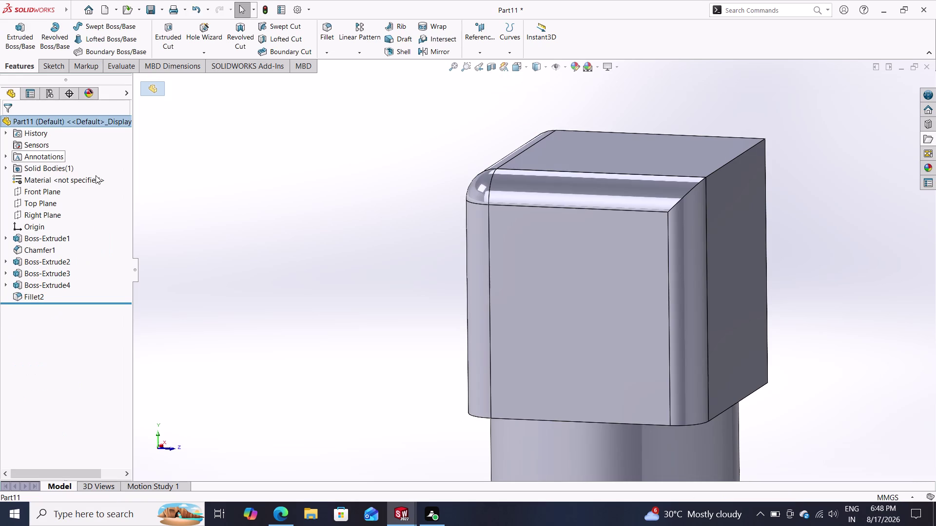
Orbit the model to inspect the head's rounded Fillet2 edges.
middle_drag(251, 220, 324, 253)
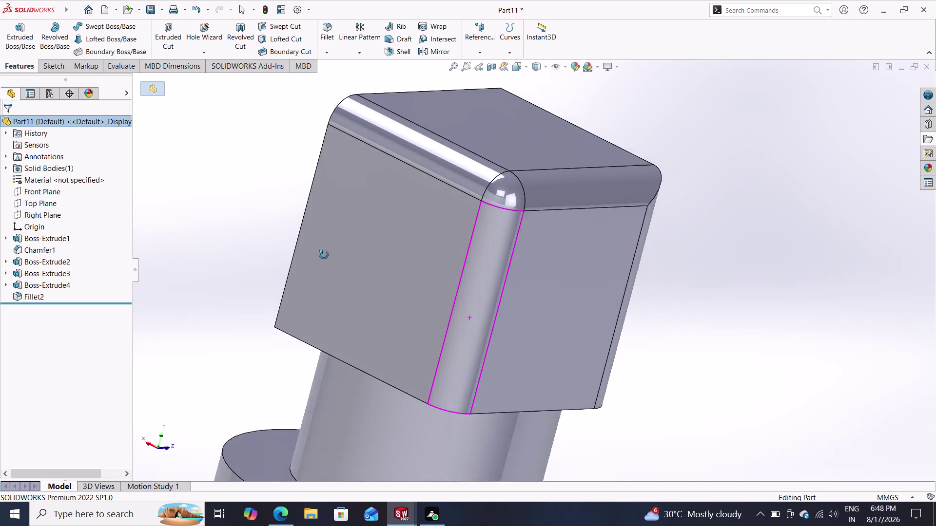
middle_drag(324, 254, 228, 227)
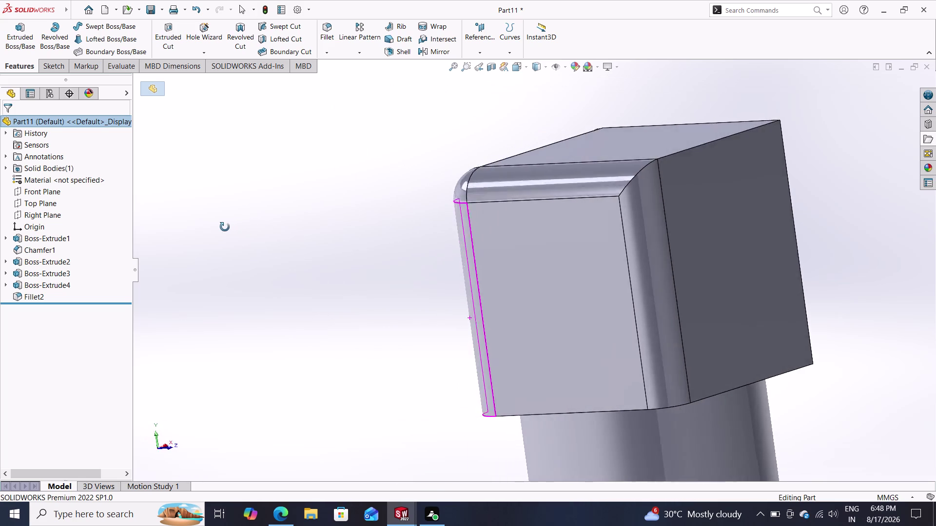
middle_drag(227, 227, 212, 238)
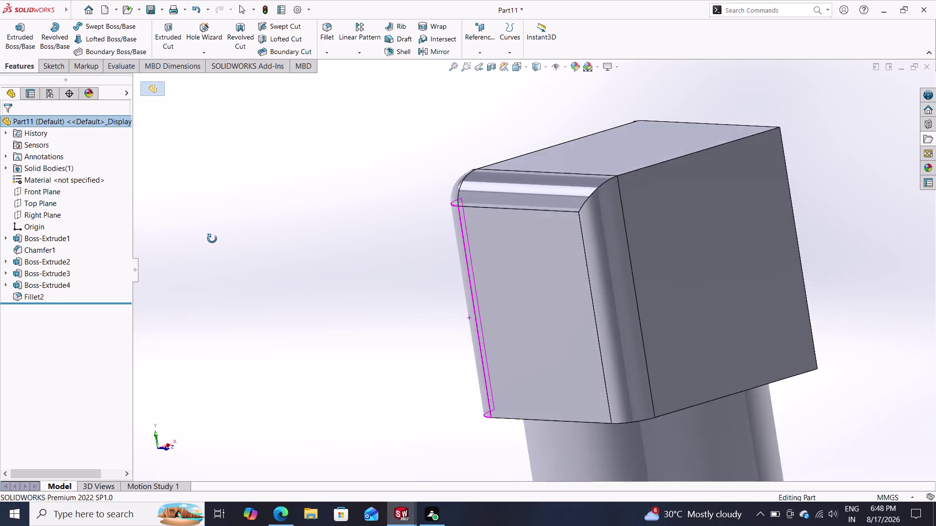
Orbit and zoom around the filleted head to view it from several sides.
middle_drag(212, 239, 217, 249)
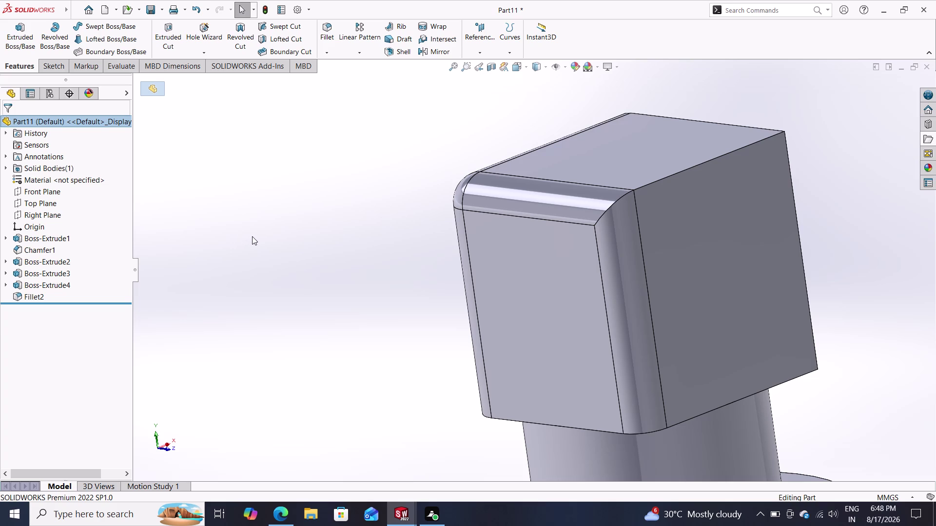
middle_drag(294, 246, 339, 241)
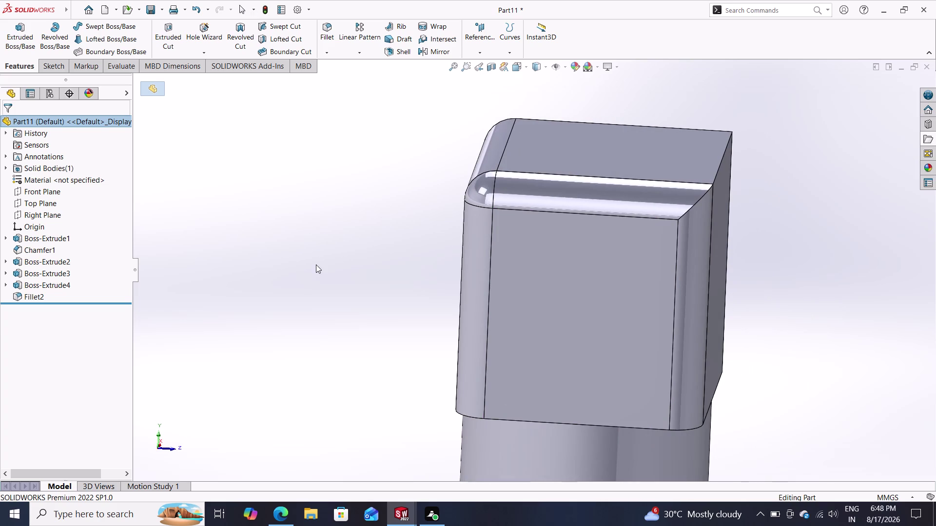
middle_drag(341, 251, 347, 243)
scroll(down, 3)
scroll(up, 3)
scroll(up, 3)
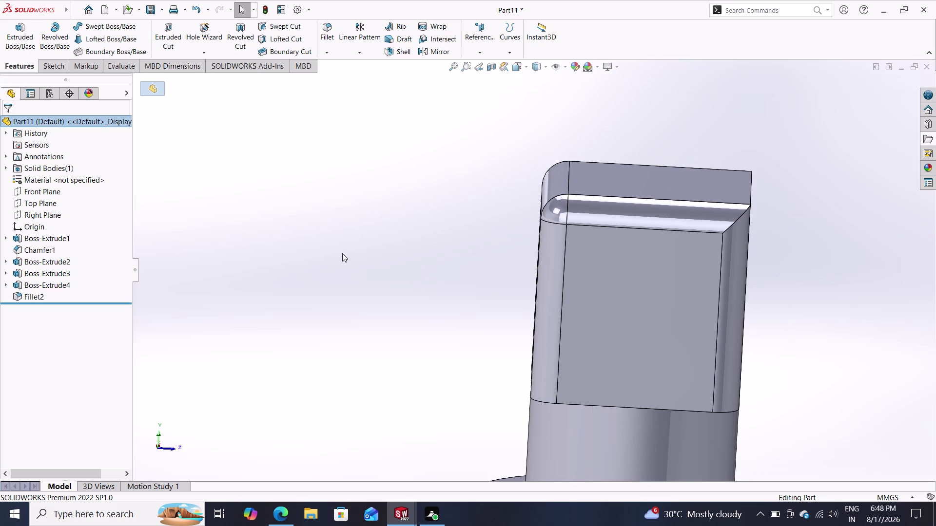
scroll(up, 3)
View the head from below, undo Fillet2, and open a new 2 mm fillet.
middle_drag(373, 287, 394, 299)
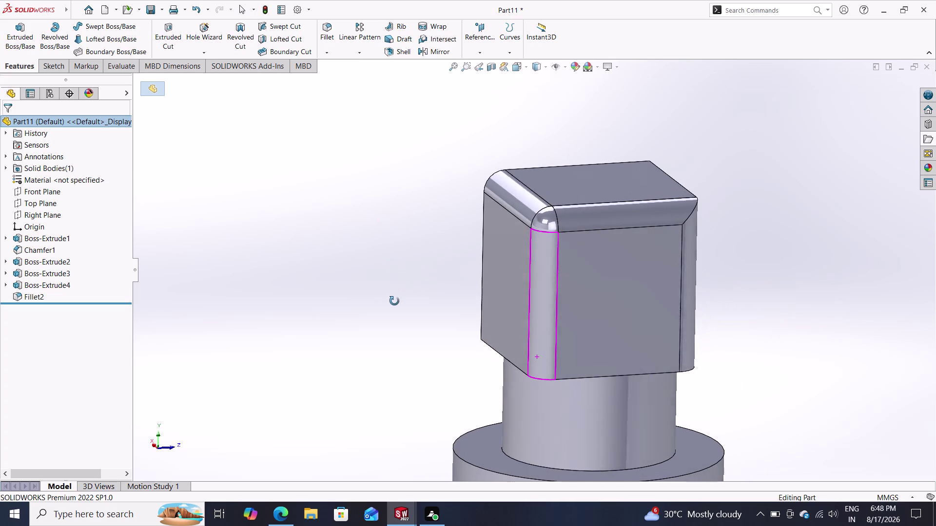
middle_drag(394, 299, 395, 304)
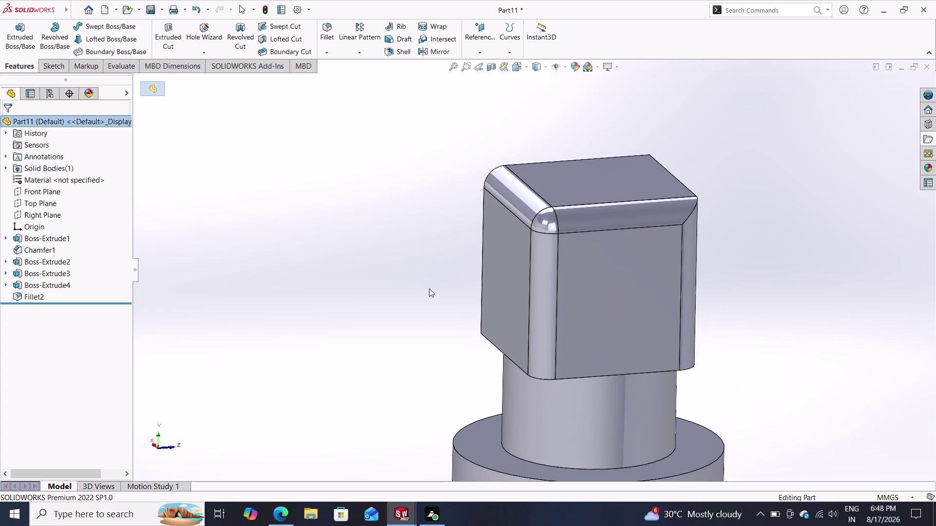
middle_drag(429, 288, 433, 368)
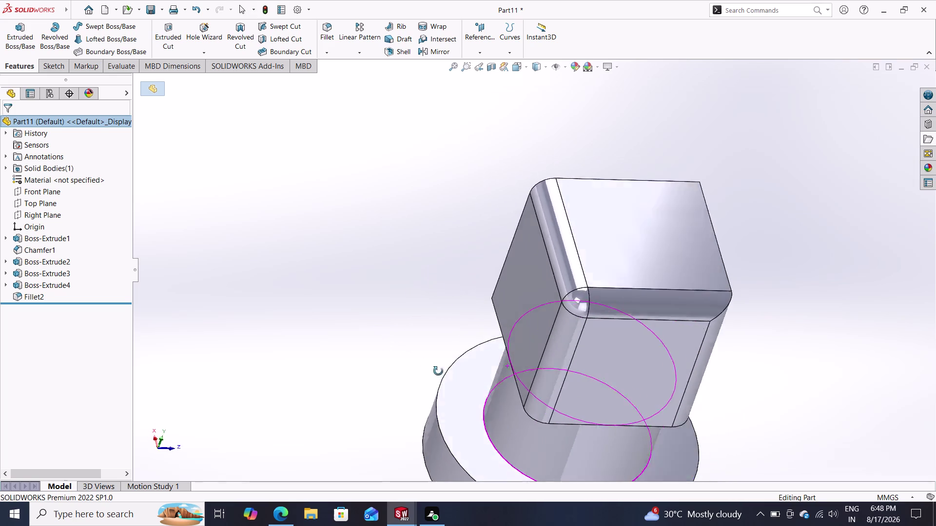
middle_drag(433, 368, 447, 375)
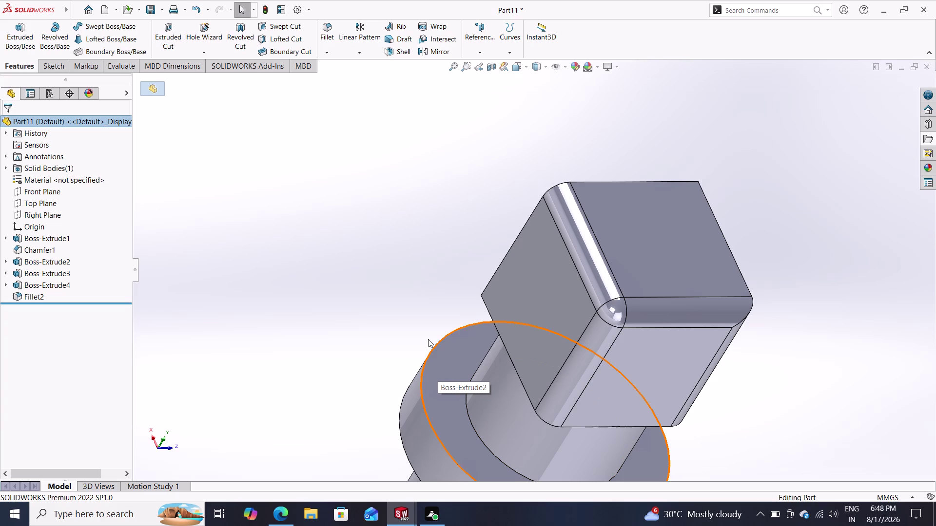
key(ctrl+z)
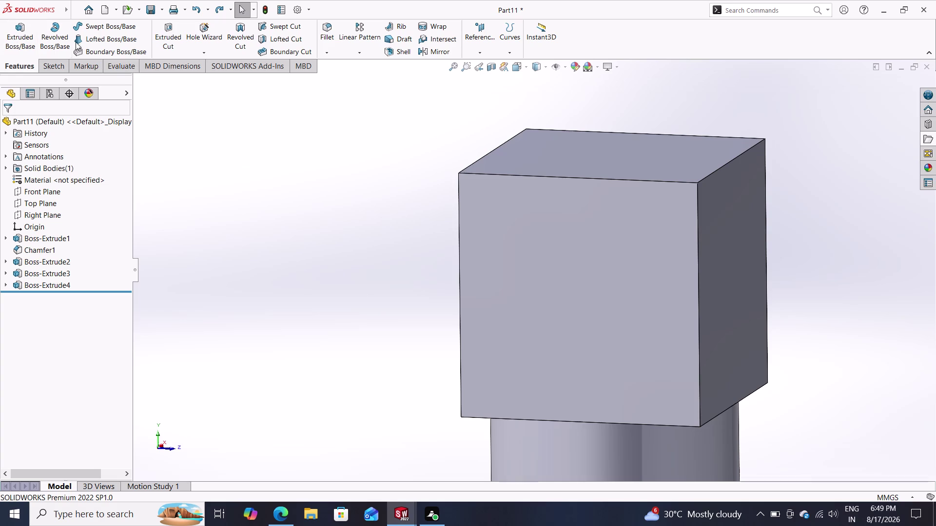
click(318, 29)
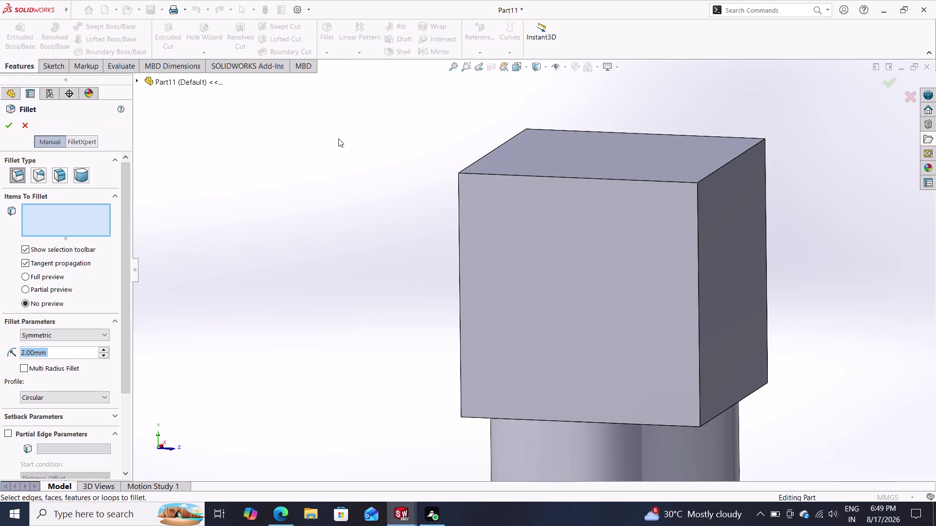
middle_drag(344, 215, 378, 243)
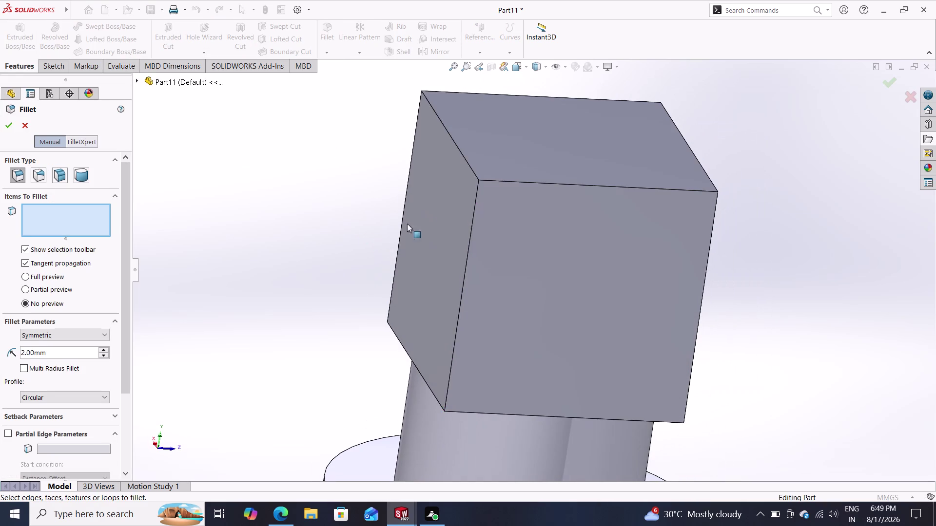
double_click(478, 179)
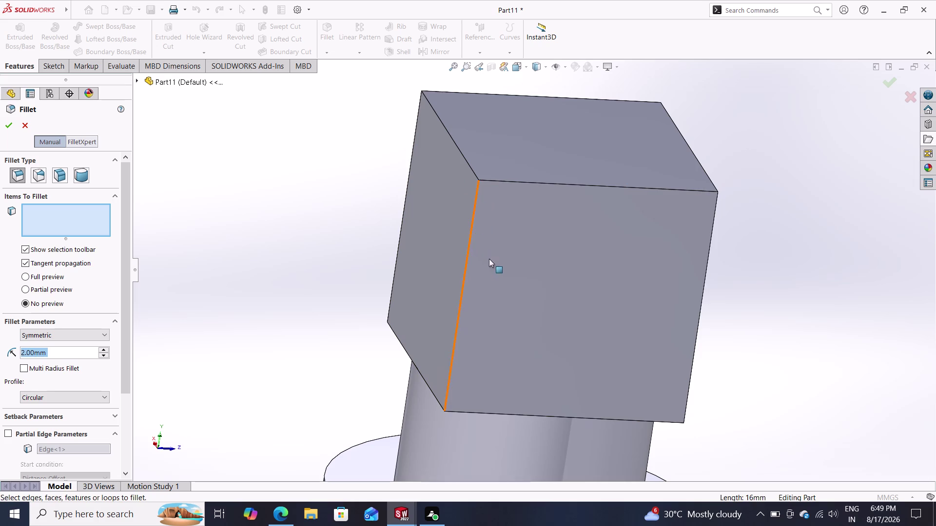
click(478, 179)
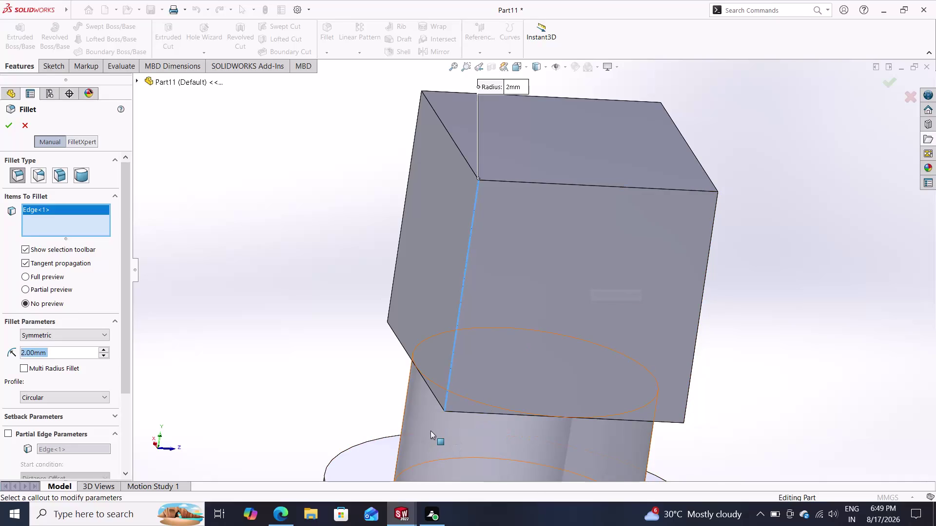
click(8, 126)
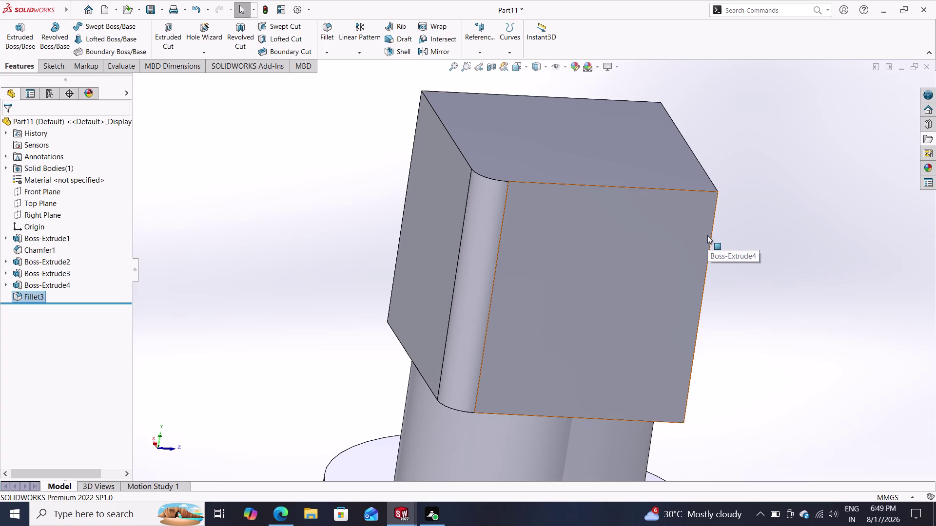
scroll(down, 3)
scroll(up, 3)
middle_drag(697, 263, 681, 254)
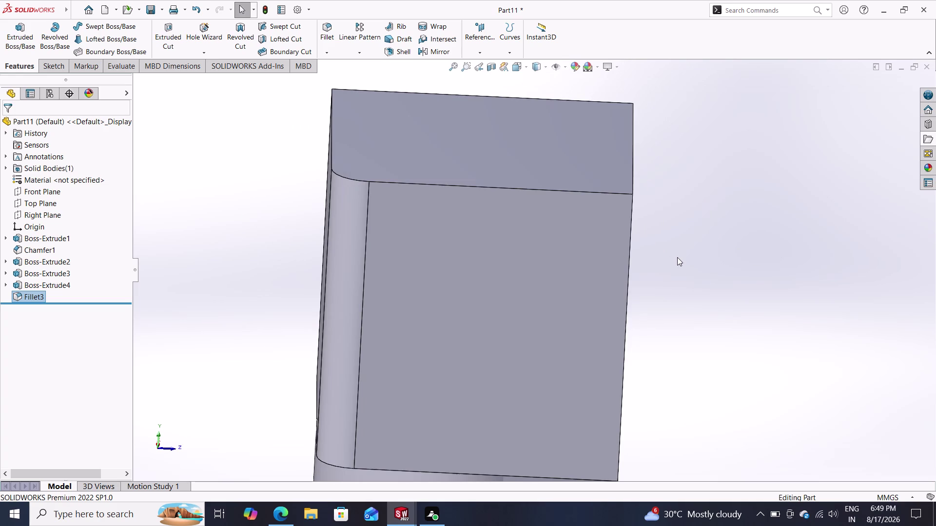
key(Escape)
key(Escape)
key(ctrl+z)
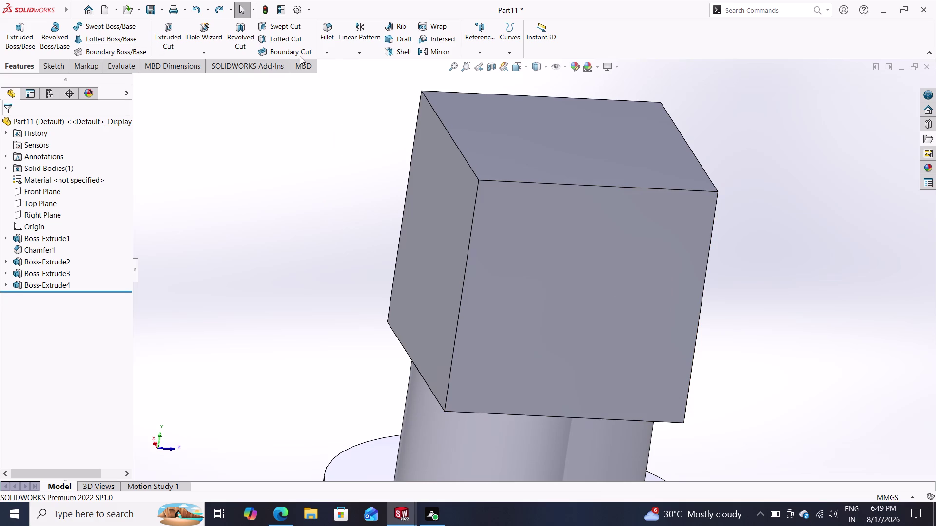
click(325, 40)
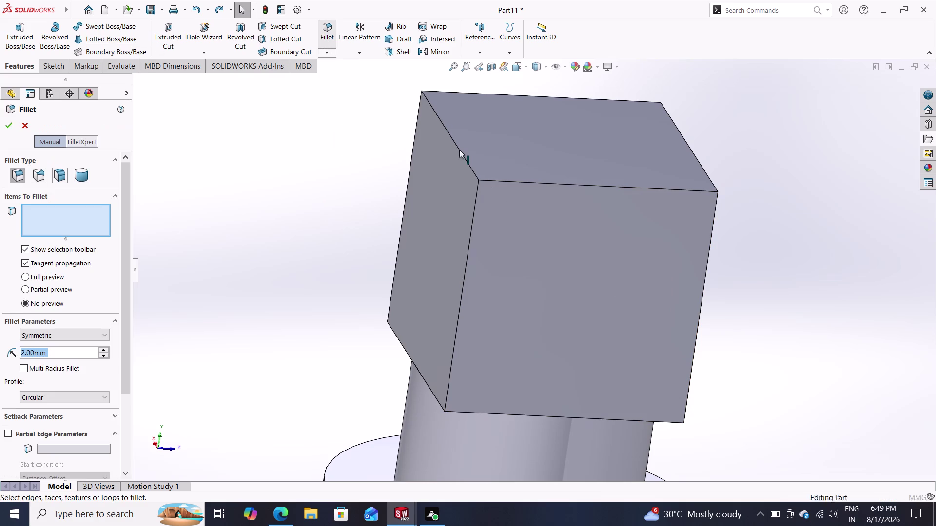
Pick two head edges and a side face, then cancel that fillet attempt.
click(459, 150)
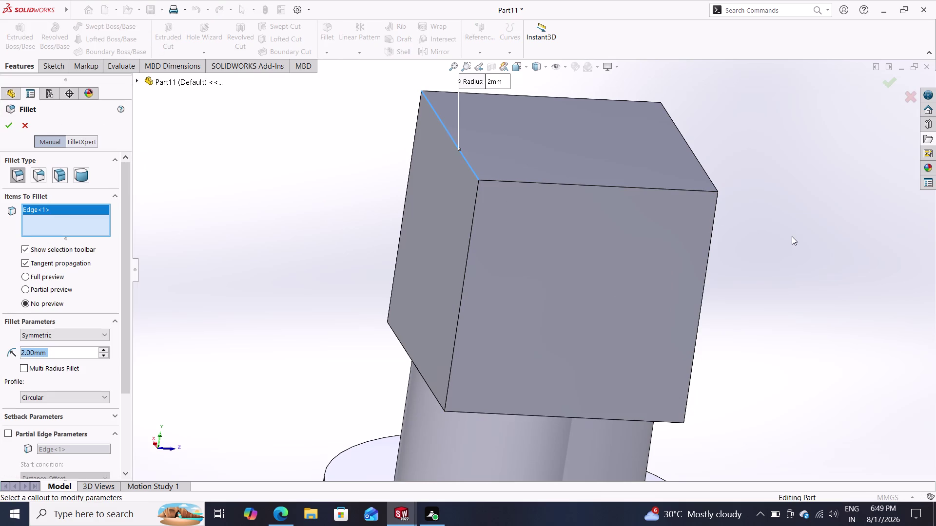
middle_drag(792, 234, 758, 234)
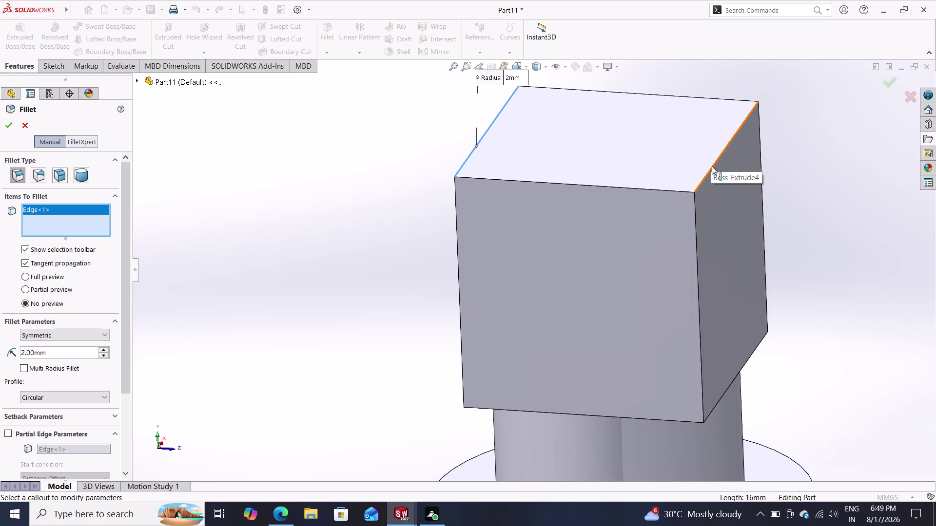
click(711, 166)
middle_drag(417, 298, 457, 235)
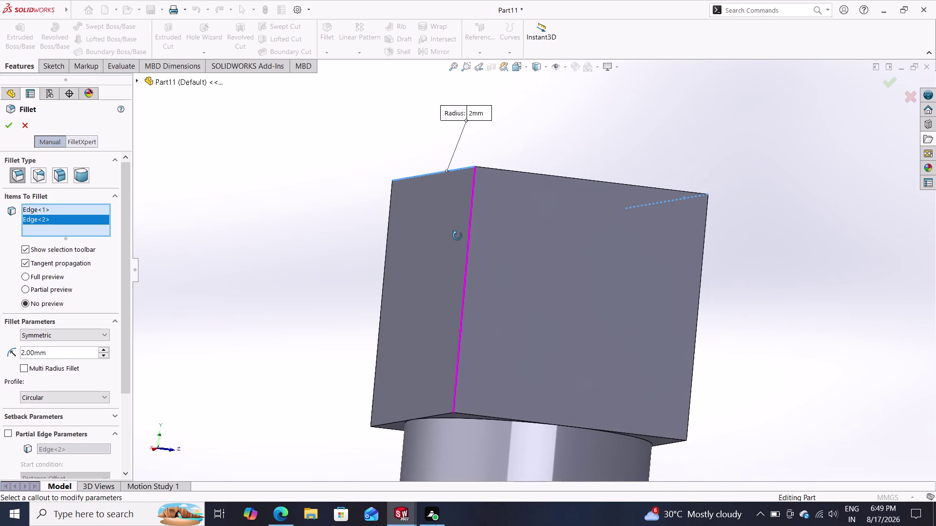
middle_drag(457, 235, 458, 236)
click(428, 415)
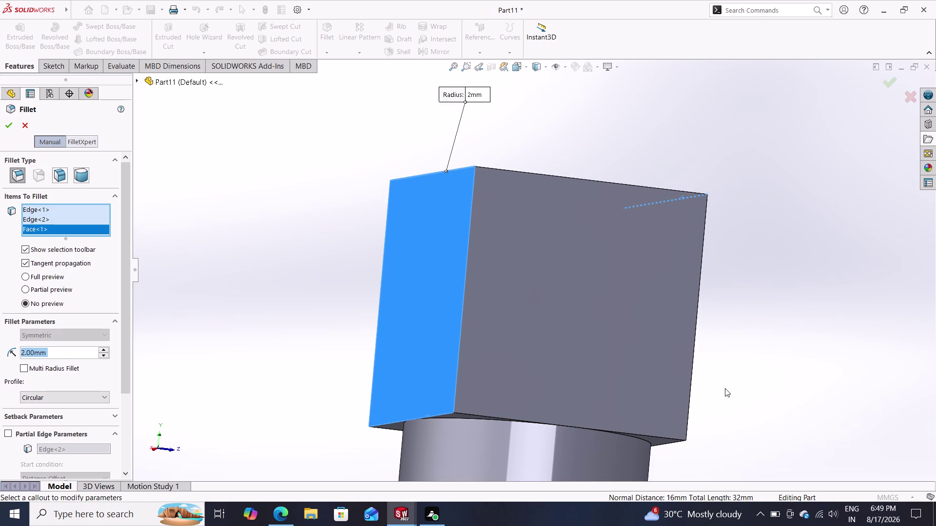
key(Escape)
Fillet the head's top edge and its opposite edge at 2 mm as Fillet4.
middle_drag(734, 323, 737, 382)
scroll(up, 3)
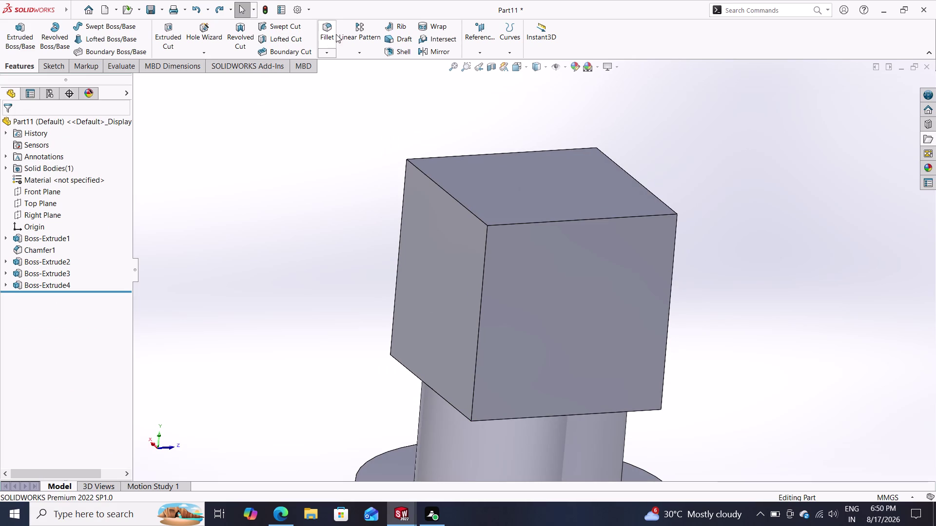
click(327, 27)
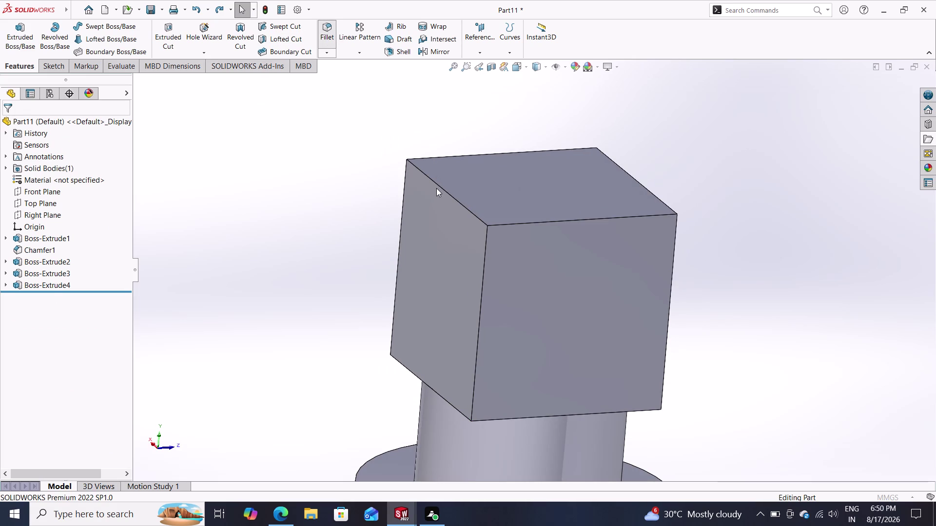
click(442, 187)
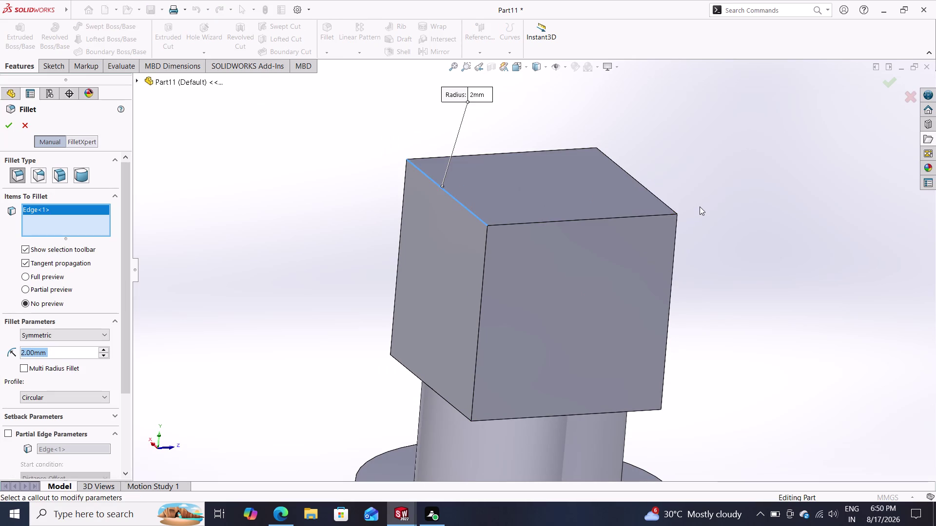
middle_drag(698, 207, 669, 249)
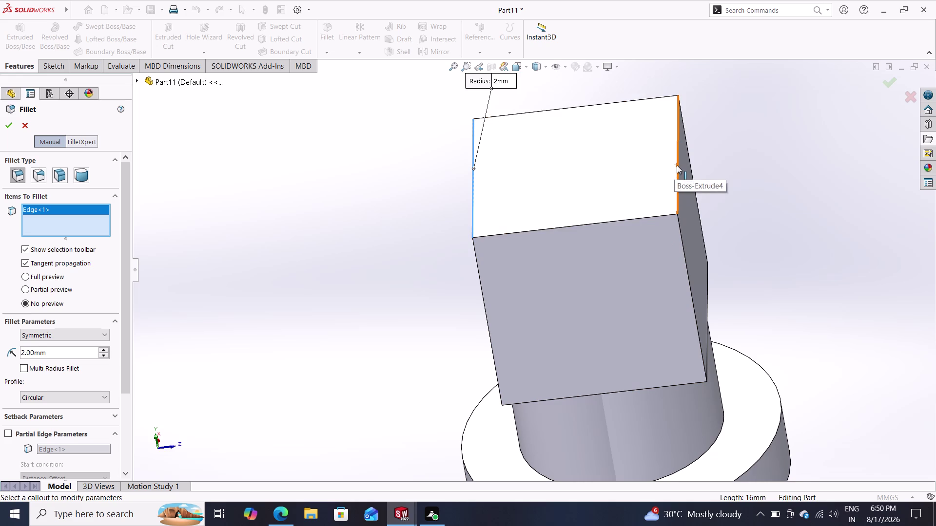
click(676, 166)
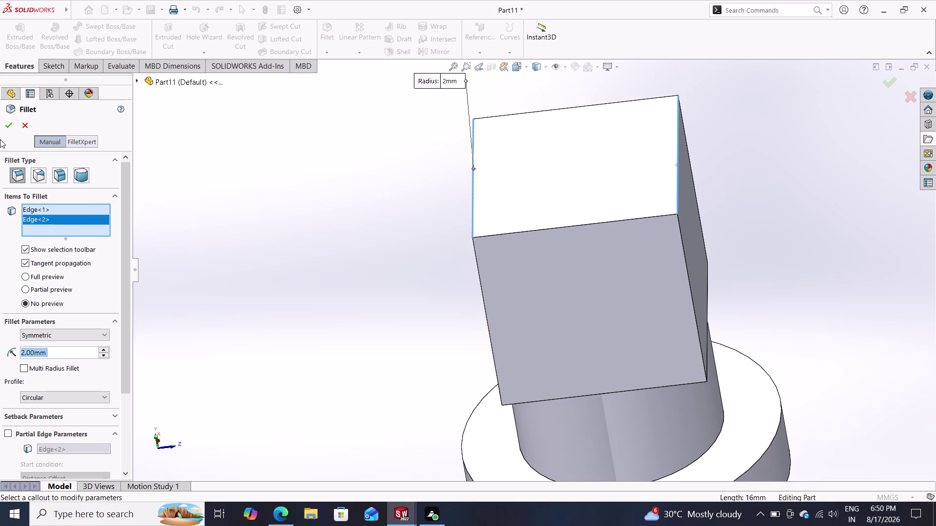
double_click(8, 120)
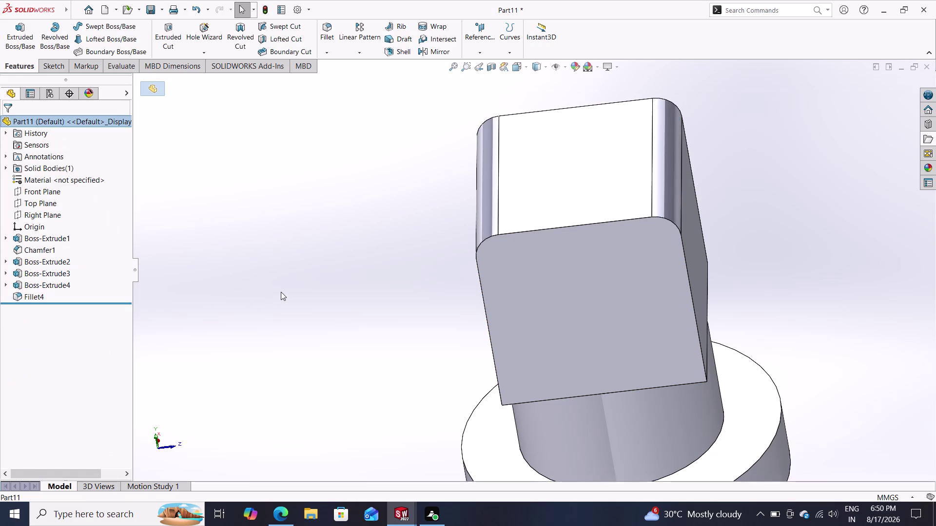
middle_drag(280, 291, 308, 242)
Switch to the Sketch tools and show the rectangle type choices.
scroll(up, 3)
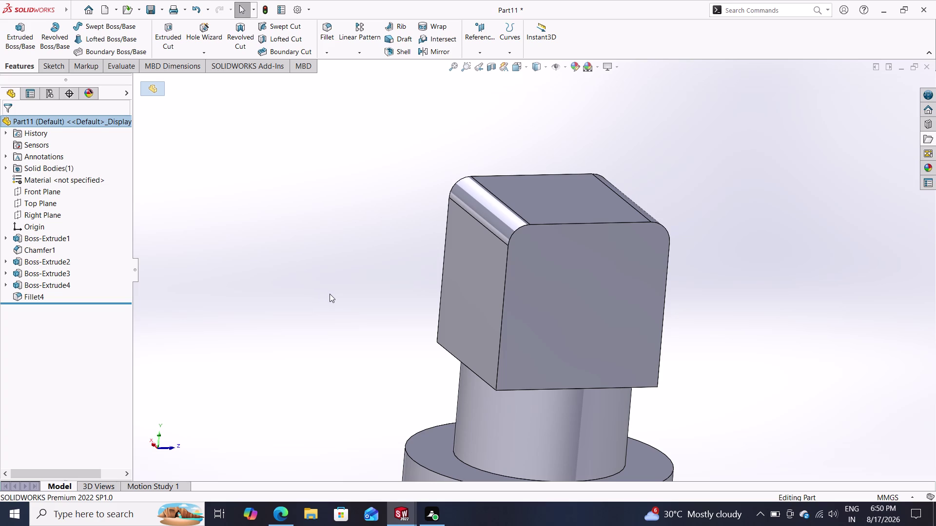
click(19, 63)
click(45, 63)
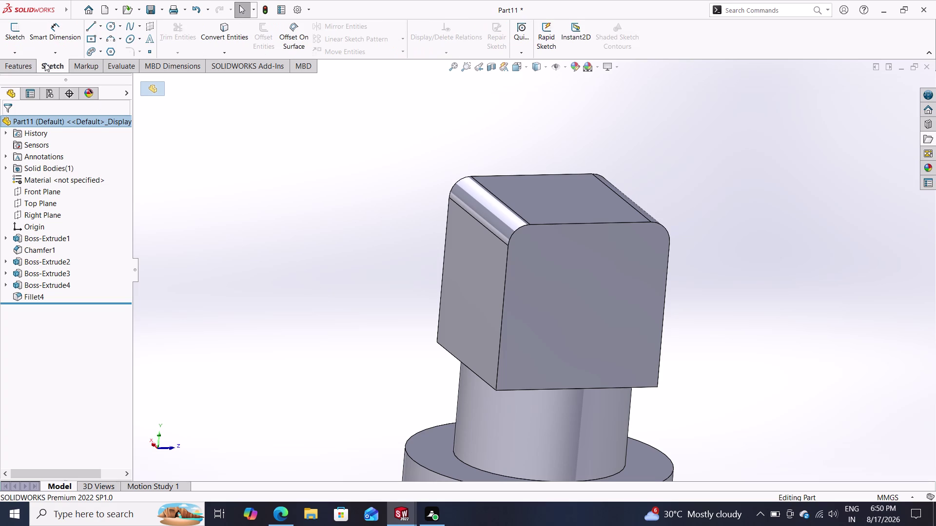
click(100, 41)
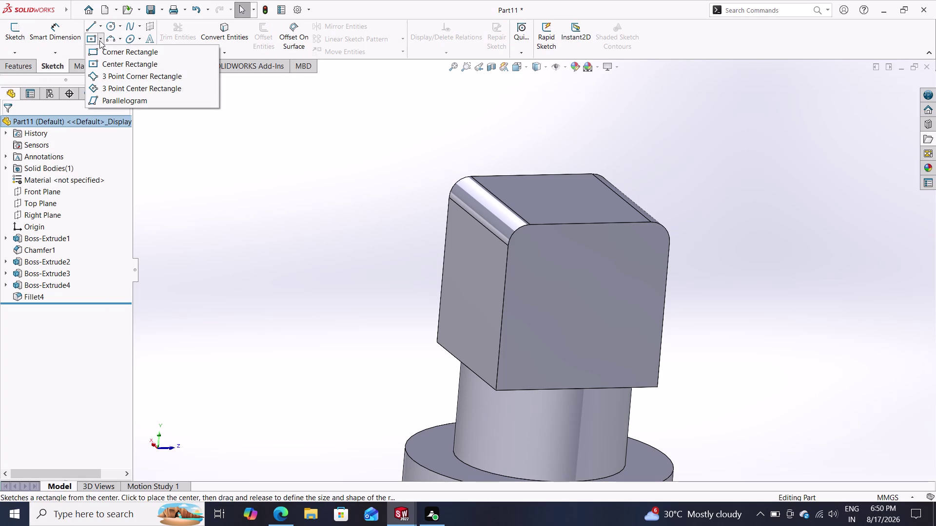
Dismiss the rectangle choices and orbit from a top view back to a side view.
key(Escape)
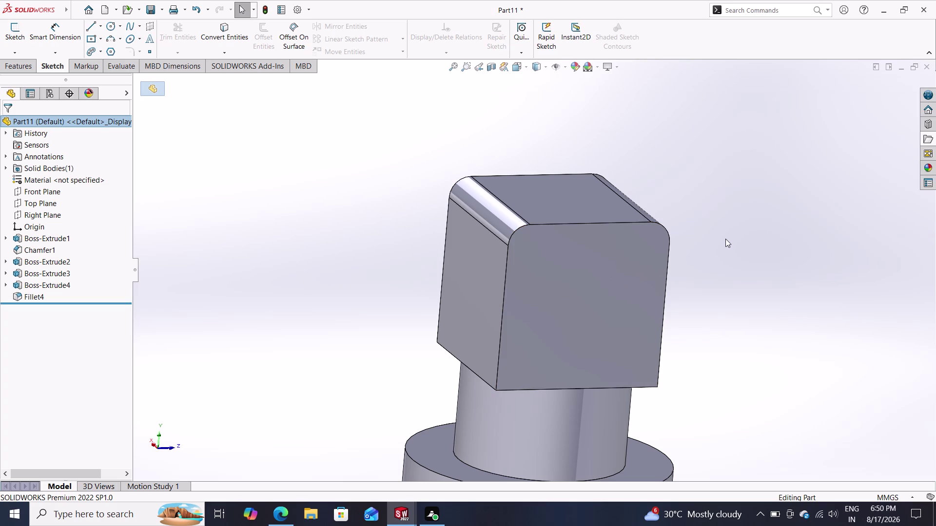
middle_drag(712, 221, 708, 380)
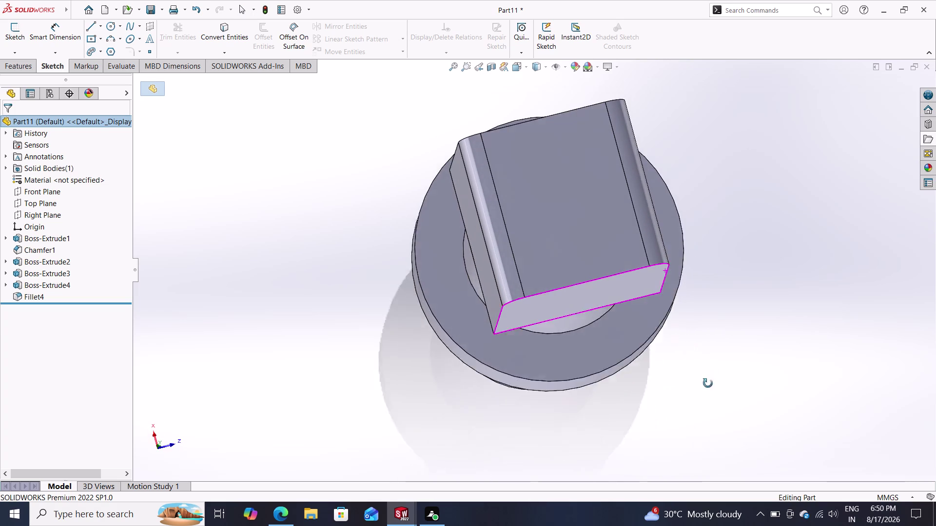
middle_drag(707, 380, 704, 393)
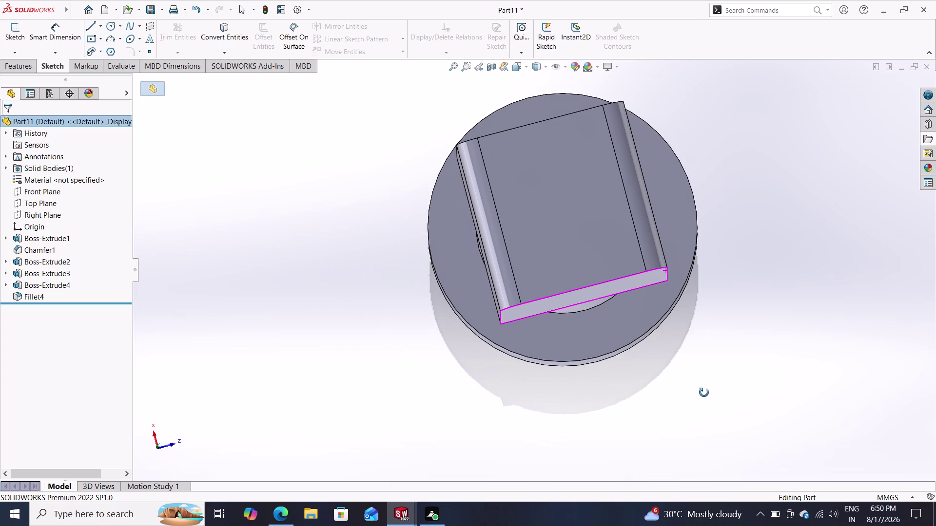
middle_drag(703, 393, 692, 198)
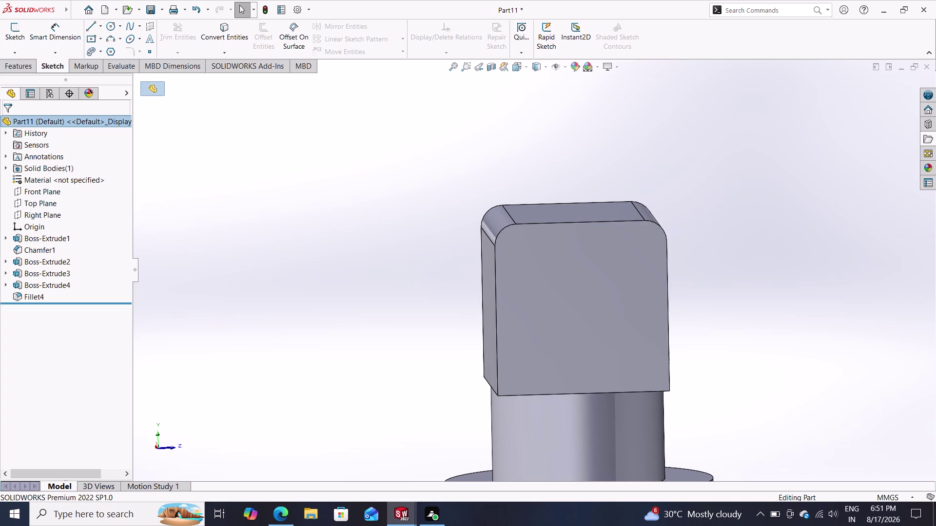
Start a fillet on a square head face, then cancel it, keeping Fillet4 latest.
click(26, 67)
click(331, 33)
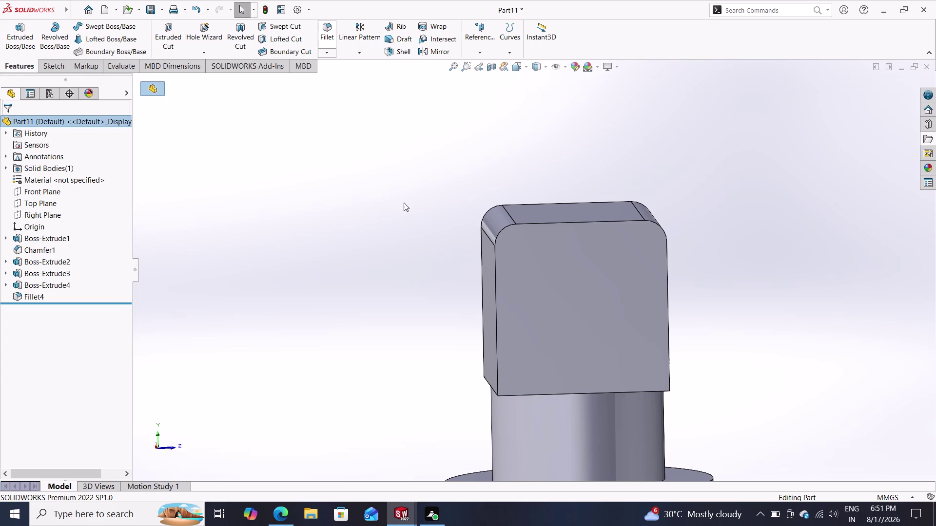
scroll(down, 3)
middle_drag(422, 409, 460, 371)
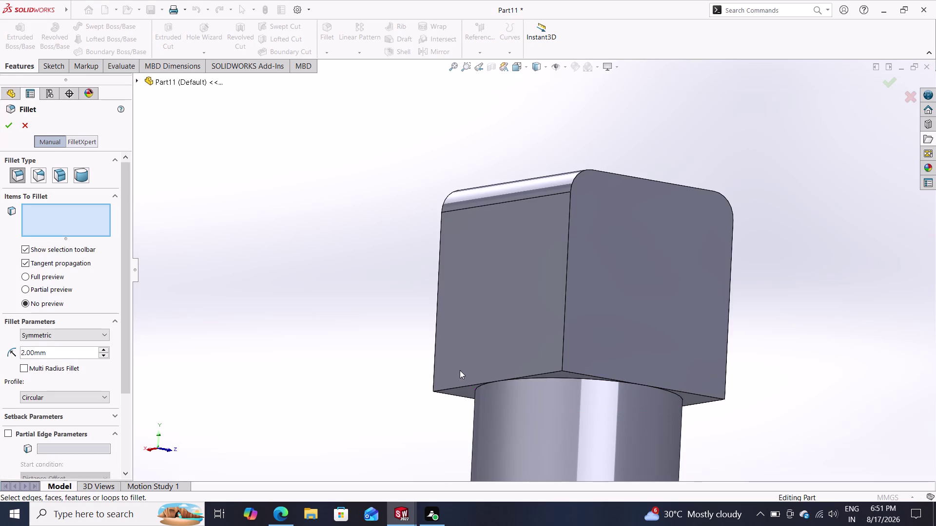
scroll(up, 3)
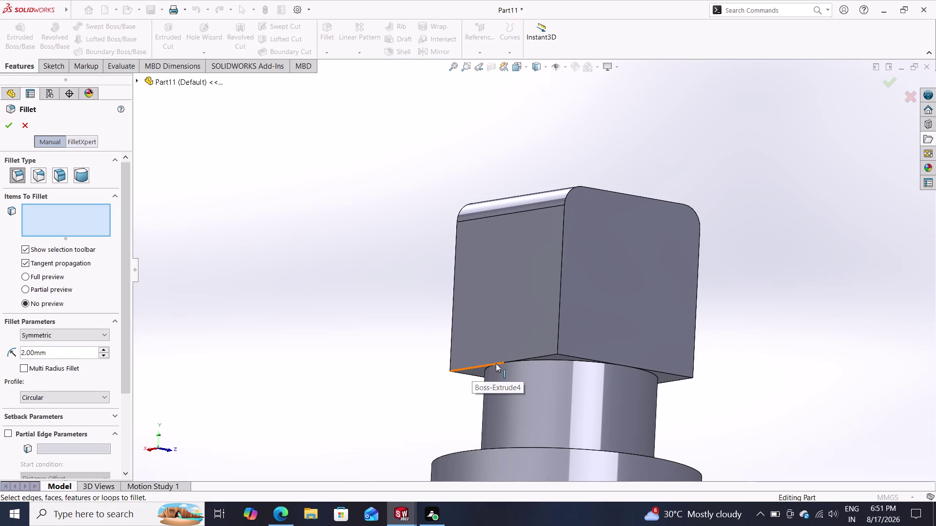
click(512, 359)
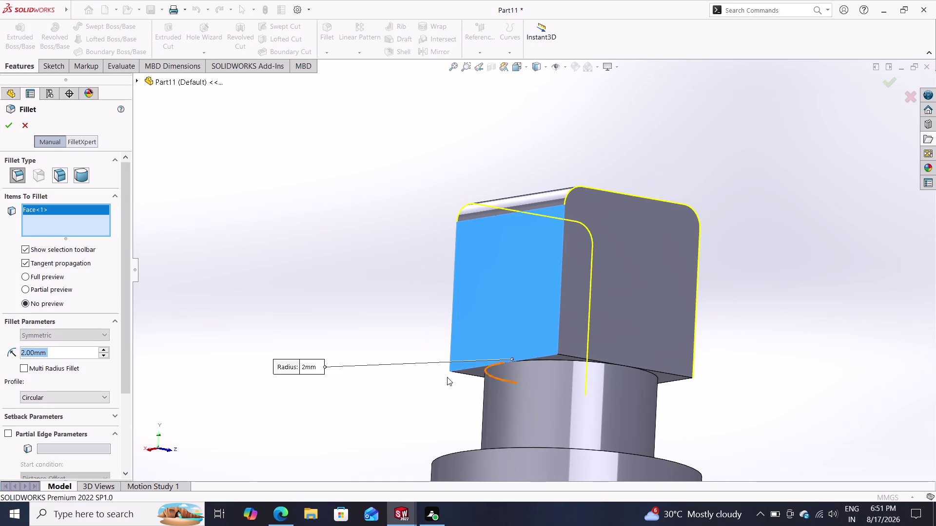
key(Escape)
scroll(down, 3)
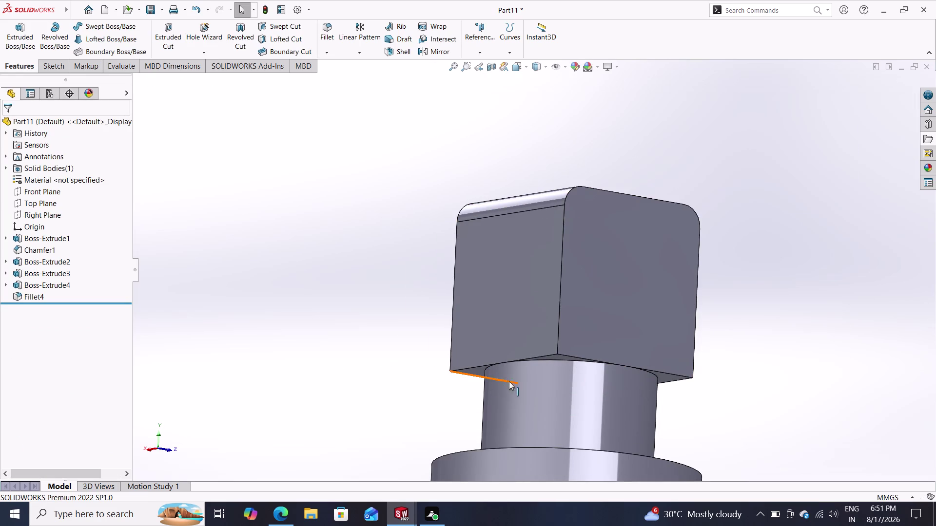
Zoom and orbit to the head's underside, clear the selection, and start a new 2 mm fillet.
scroll(down, 3)
click(524, 290)
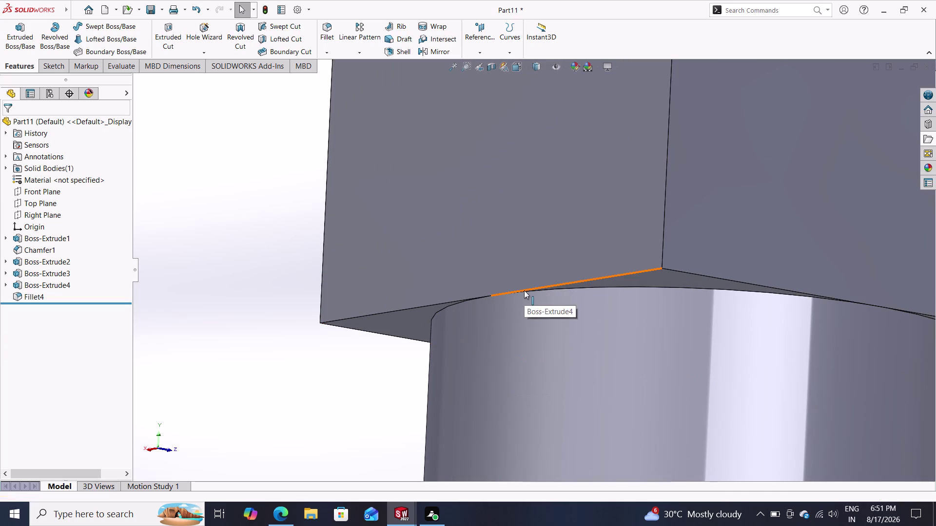
middle_drag(243, 322, 177, 369)
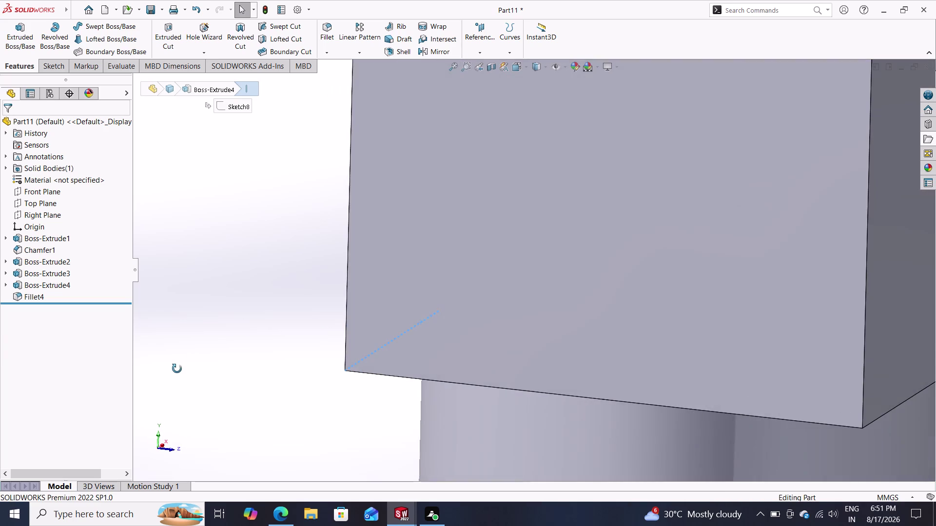
middle_drag(177, 369, 87, 297)
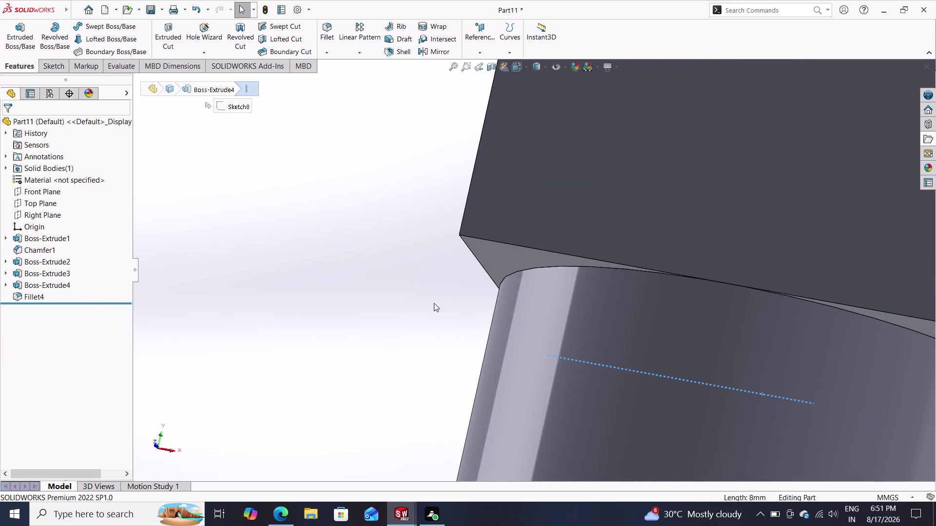
click(522, 244)
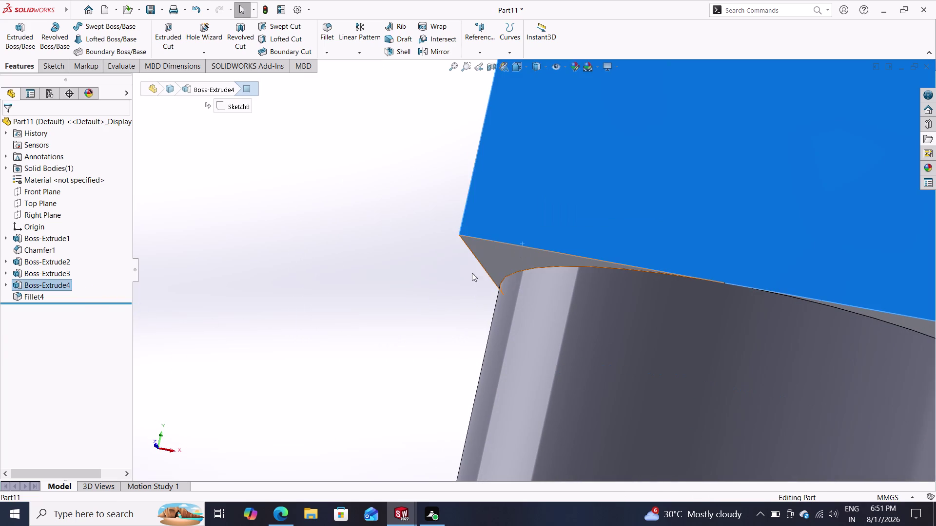
key(Escape)
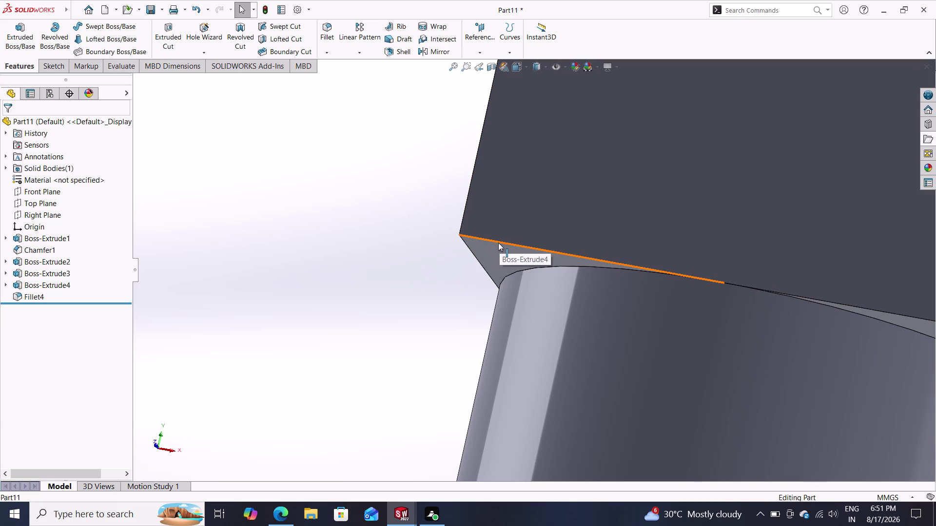
click(498, 243)
key(Escape)
key(Escape)
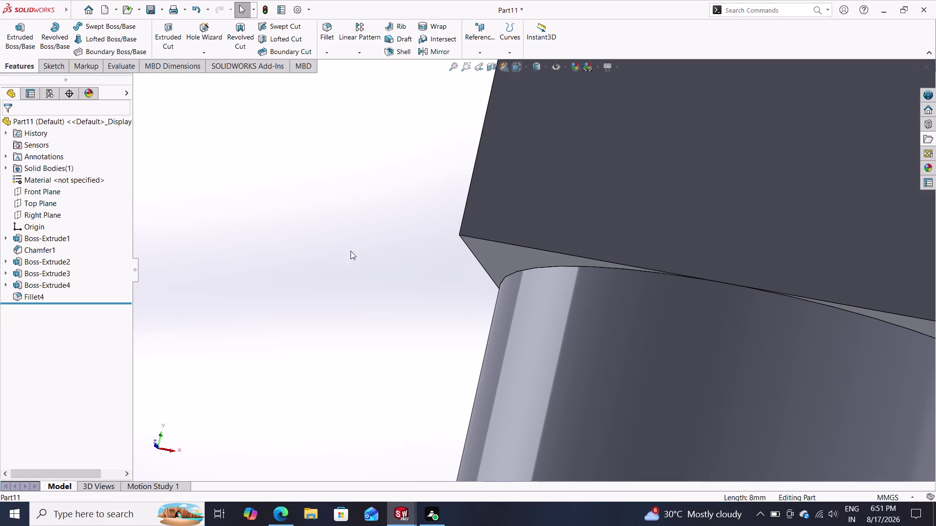
click(323, 36)
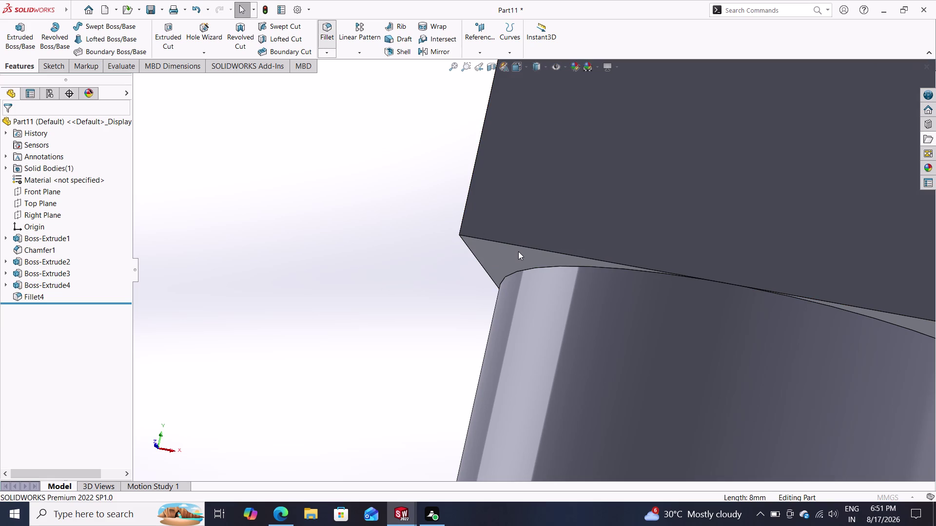
double_click(514, 243)
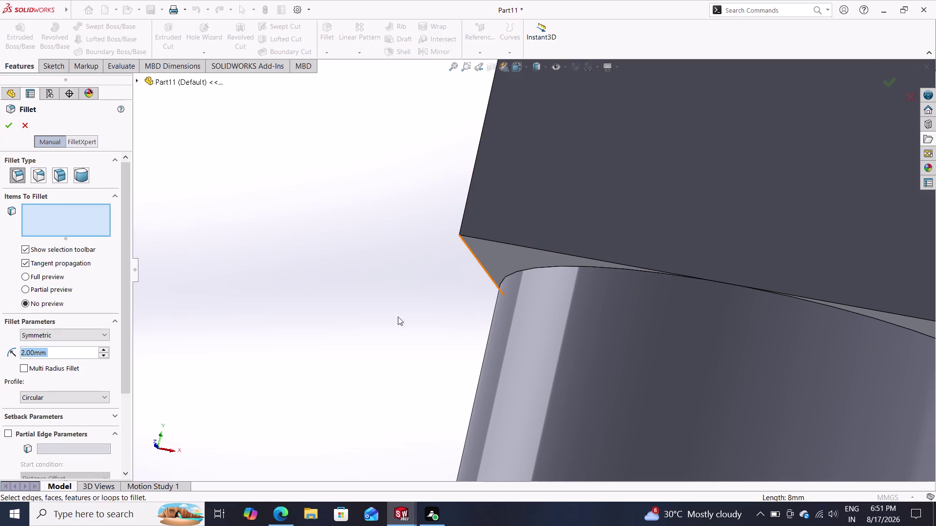
Pick the head's underside and its first lower edge for the 2 mm fillet.
click(490, 239)
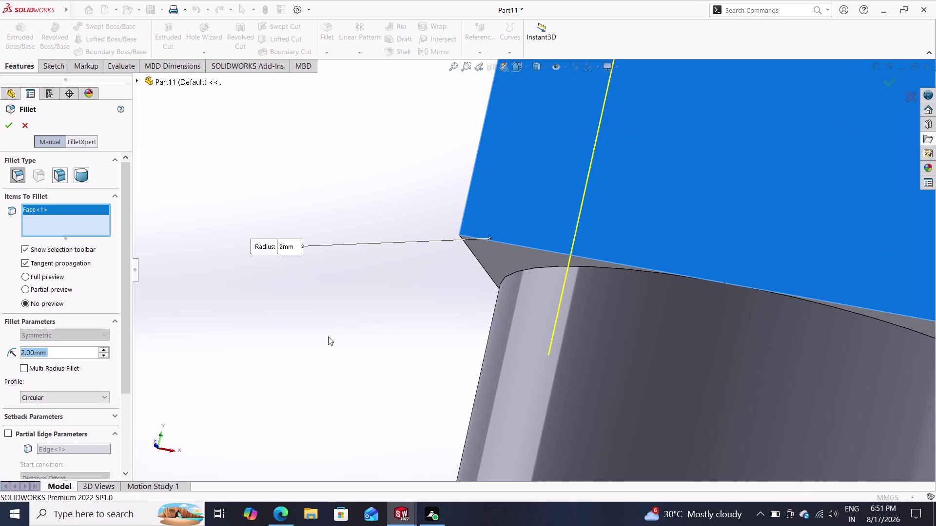
right_click(47, 205)
double_click(67, 225)
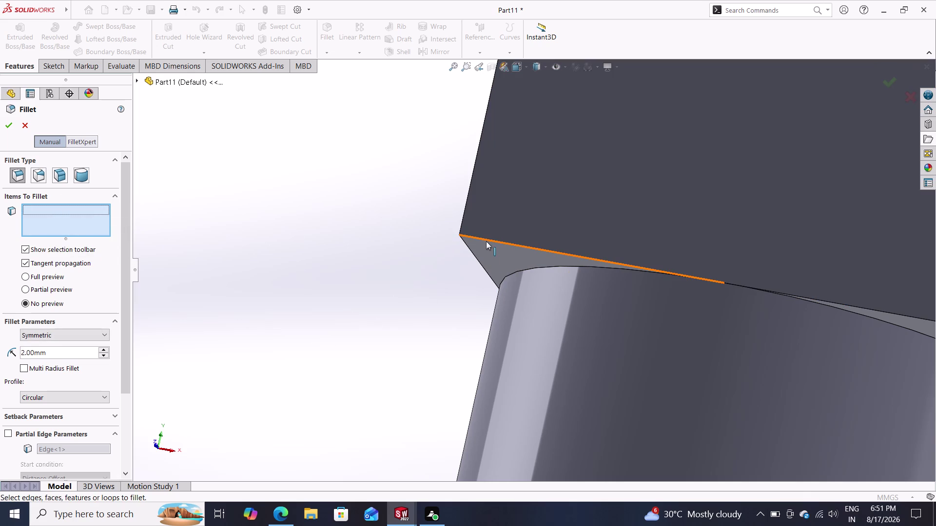
click(486, 241)
Turn the model to the head's other side and add a second lower edge to the fillet.
middle_drag(389, 328, 399, 332)
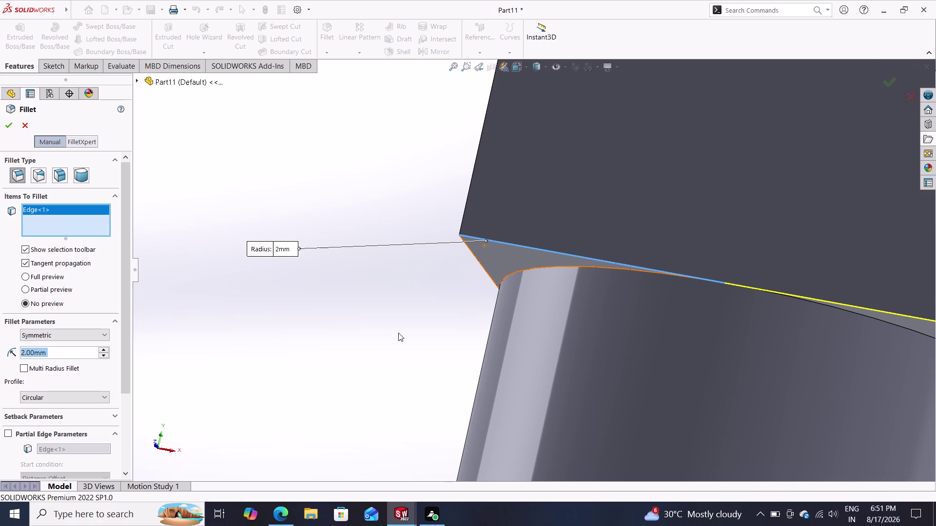
middle_drag(398, 332, 531, 381)
scroll(down, 3)
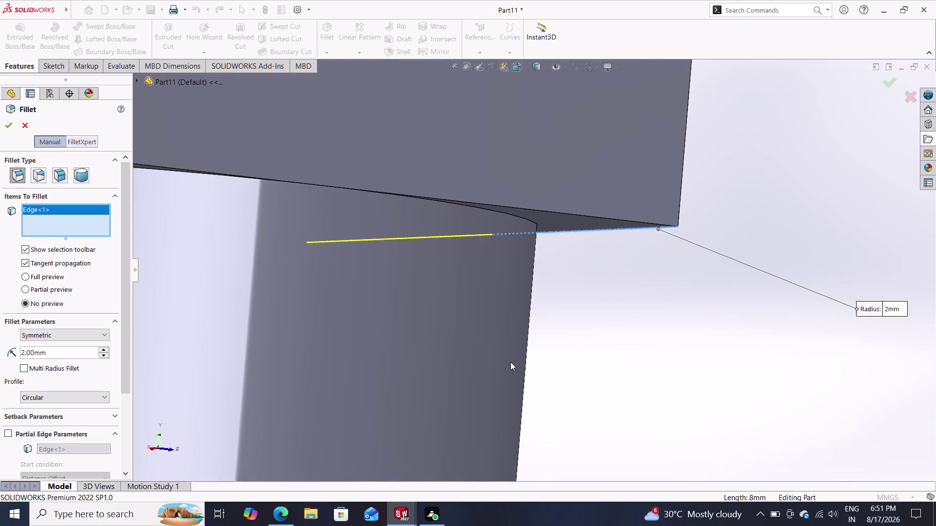
scroll(up, 3)
scroll(up, 3)
middle_drag(500, 335, 528, 361)
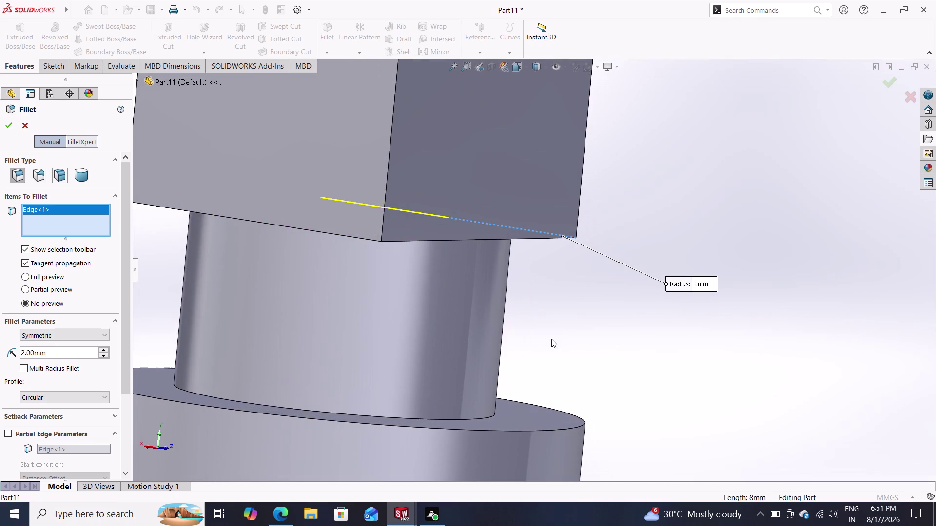
middle_drag(564, 337, 603, 333)
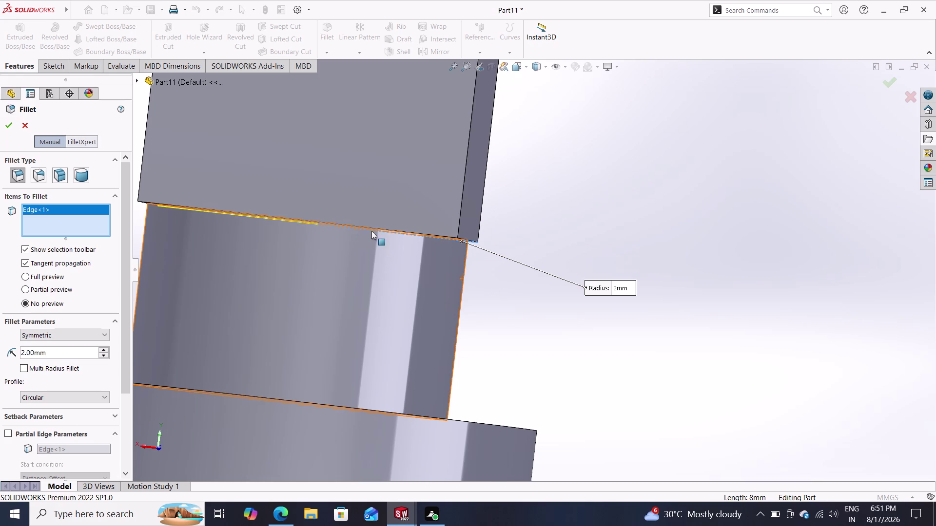
scroll(down, 3)
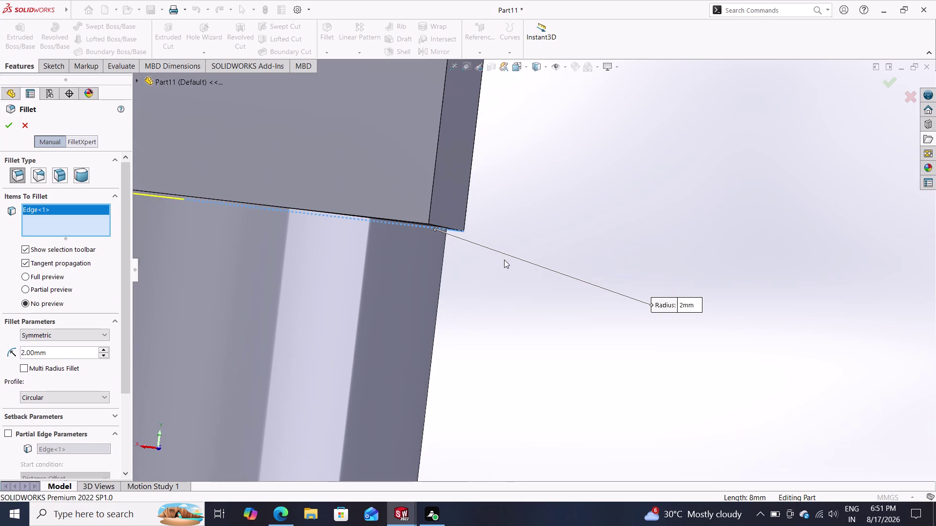
click(386, 218)
middle_drag(539, 305, 495, 311)
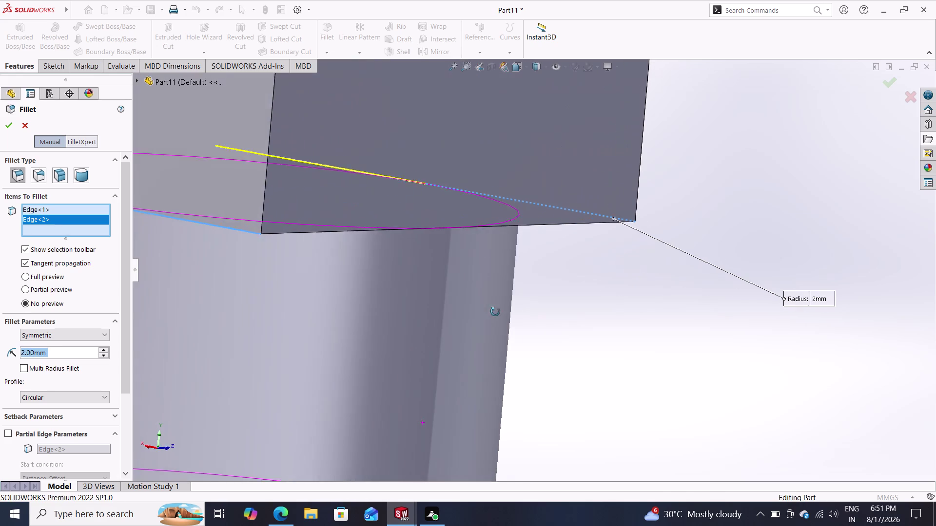
middle_drag(495, 312, 493, 312)
click(9, 122)
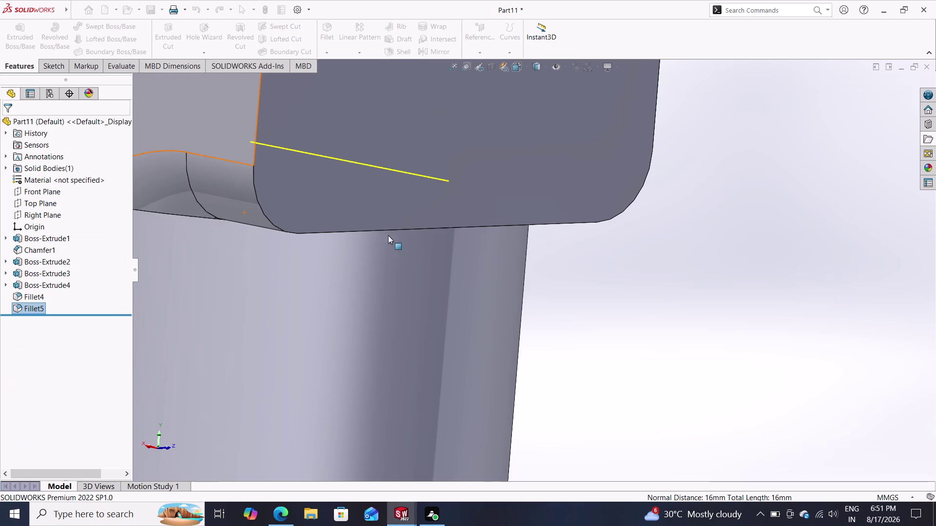
scroll(down, 3)
middle_drag(574, 272, 484, 280)
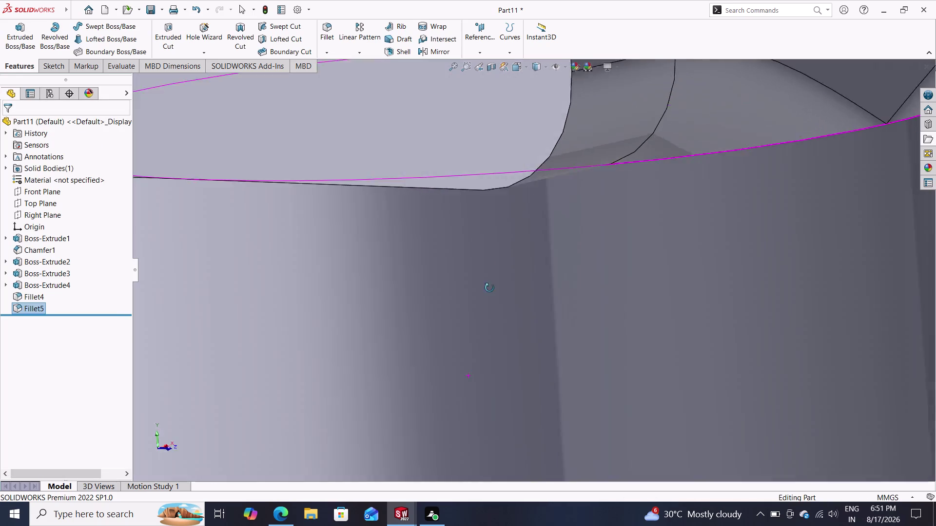
middle_drag(484, 279, 499, 296)
scroll(down, 3)
scroll(up, 3)
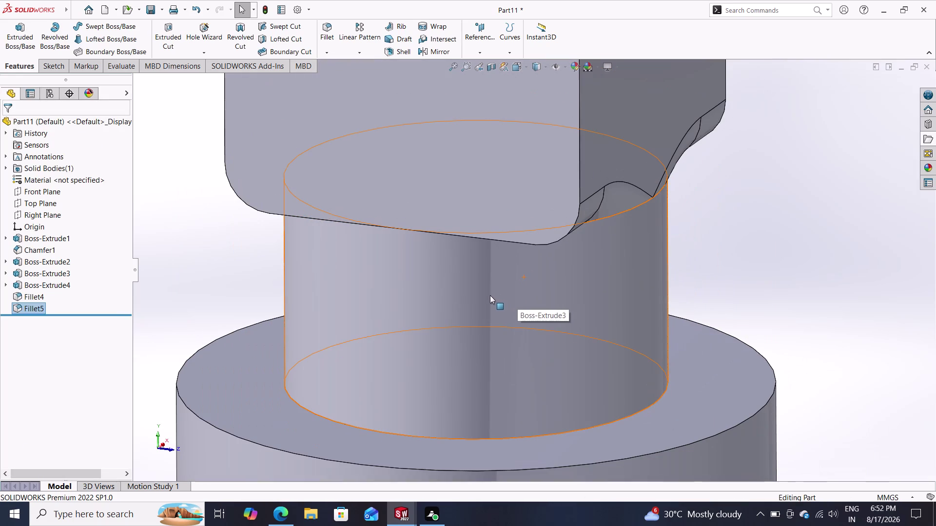
middle_drag(372, 291, 485, 300)
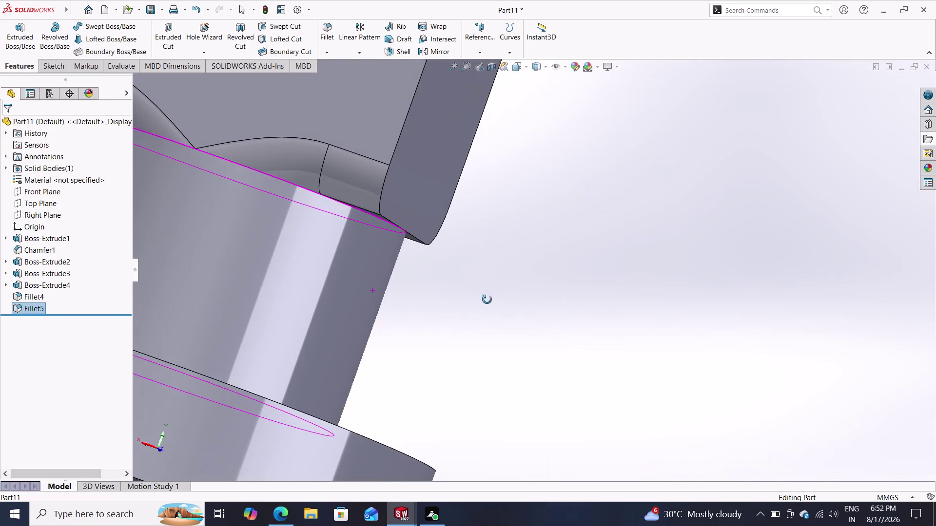
middle_drag(485, 299, 403, 258)
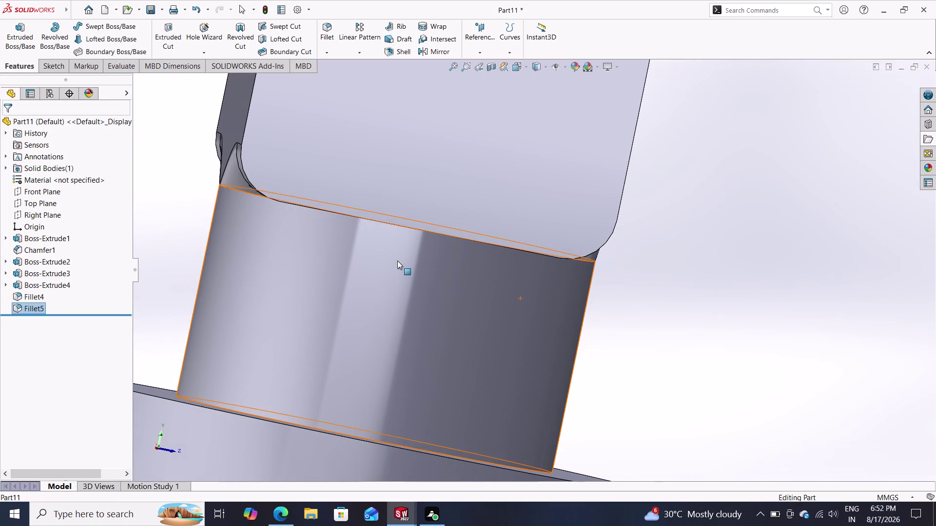
scroll(down, 3)
scroll(up, 3)
scroll(up, 3)
middle_drag(311, 210, 357, 266)
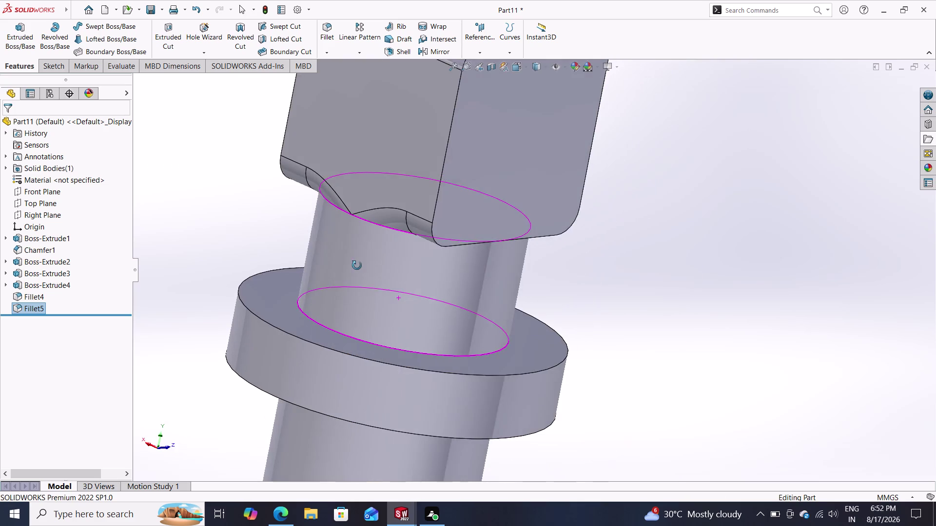
middle_drag(357, 266, 443, 311)
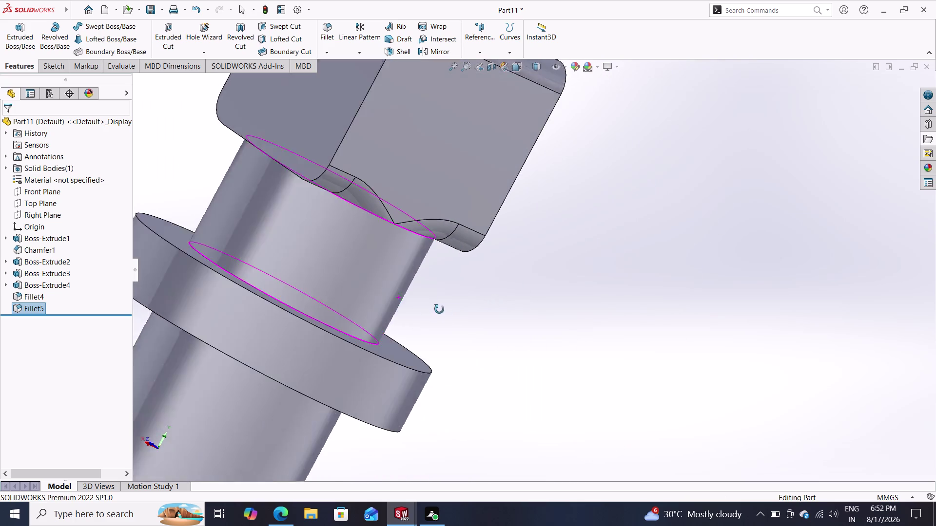
middle_drag(443, 310, 399, 211)
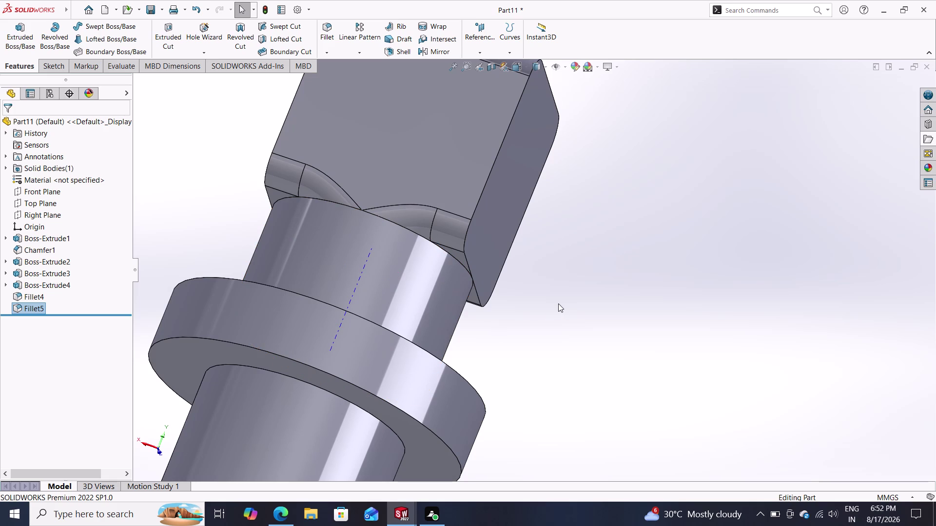
middle_drag(564, 253, 519, 278)
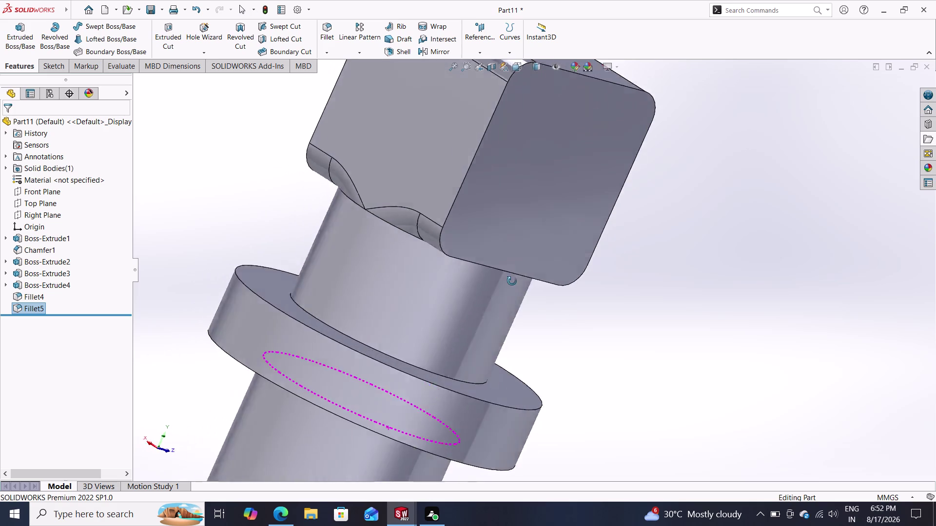
middle_drag(518, 278, 423, 240)
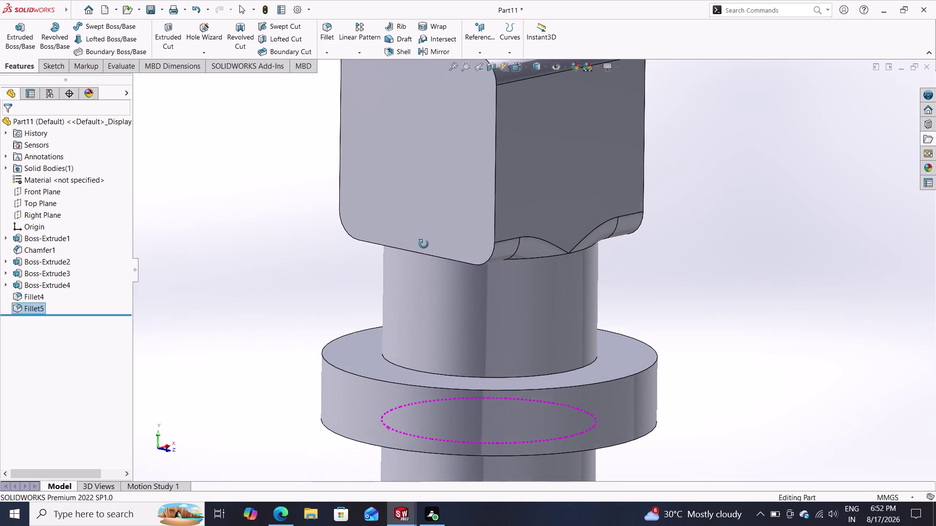
middle_drag(424, 240, 466, 281)
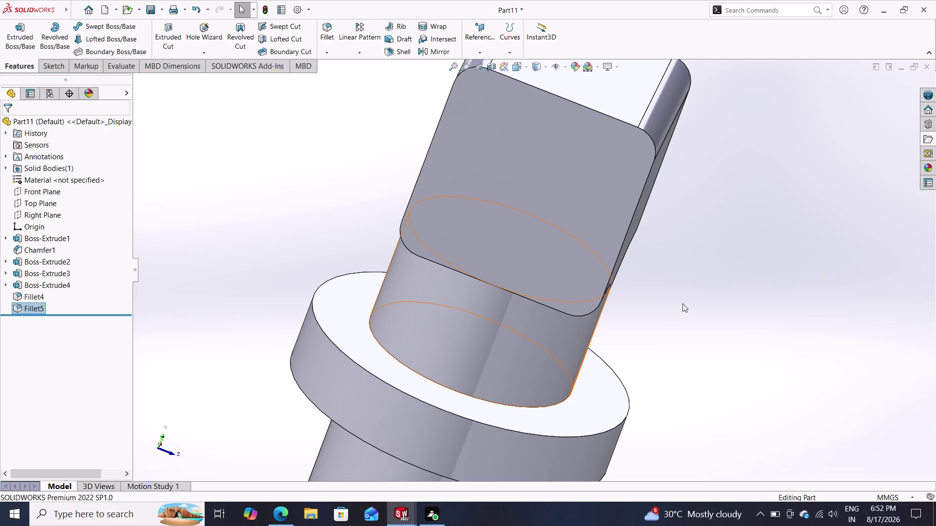
scroll(down, 3)
scroll(up, 3)
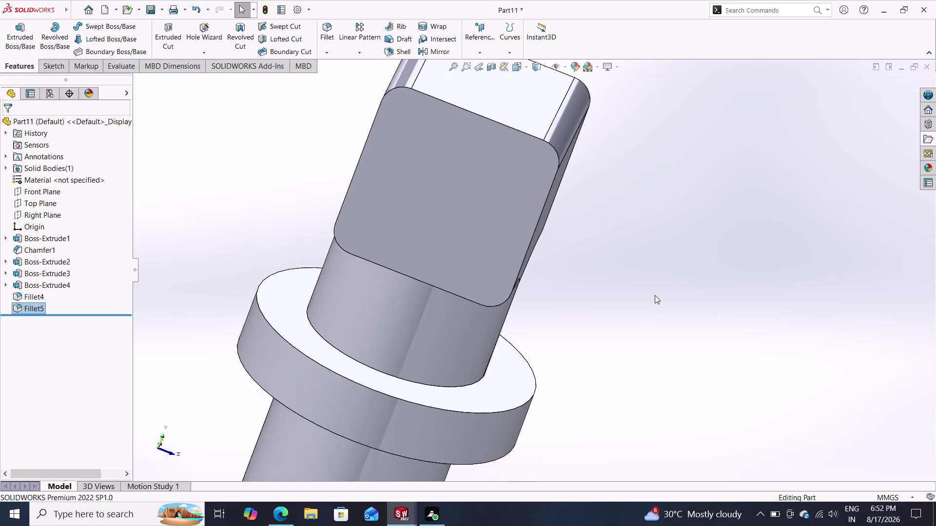
scroll(up, 3)
middle_drag(627, 322, 568, 299)
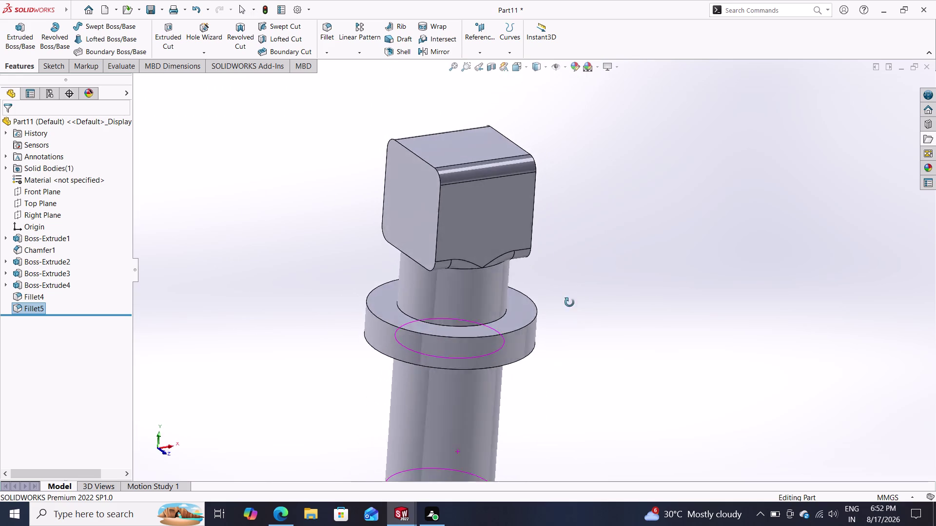
middle_drag(568, 299, 457, 381)
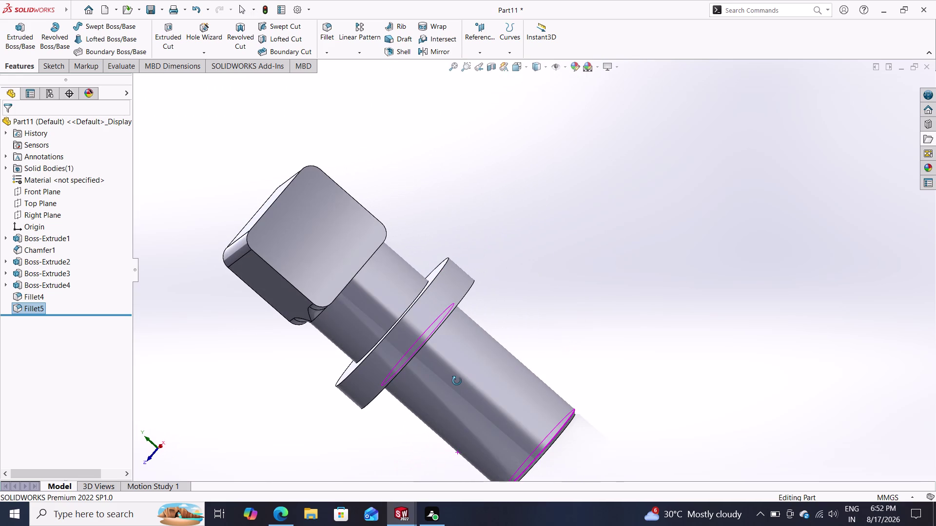
middle_drag(456, 381, 458, 388)
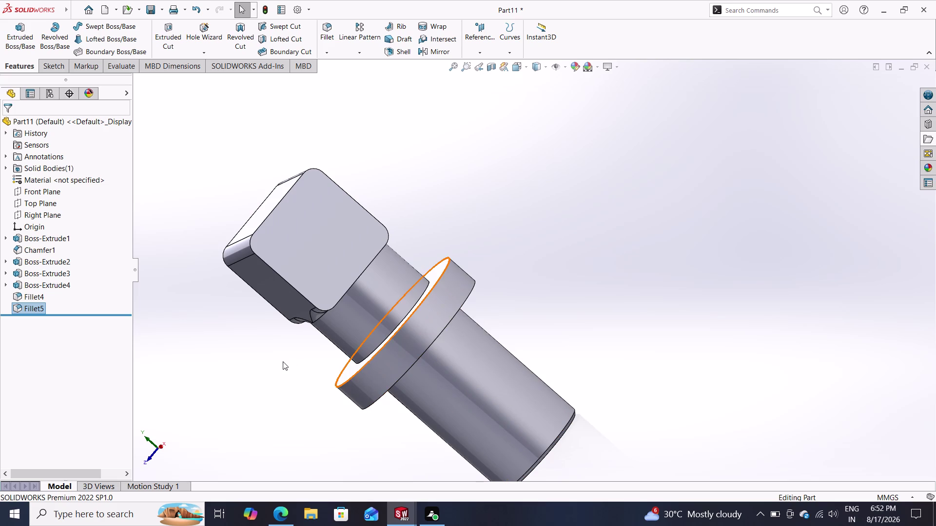
middle_drag(287, 362, 277, 382)
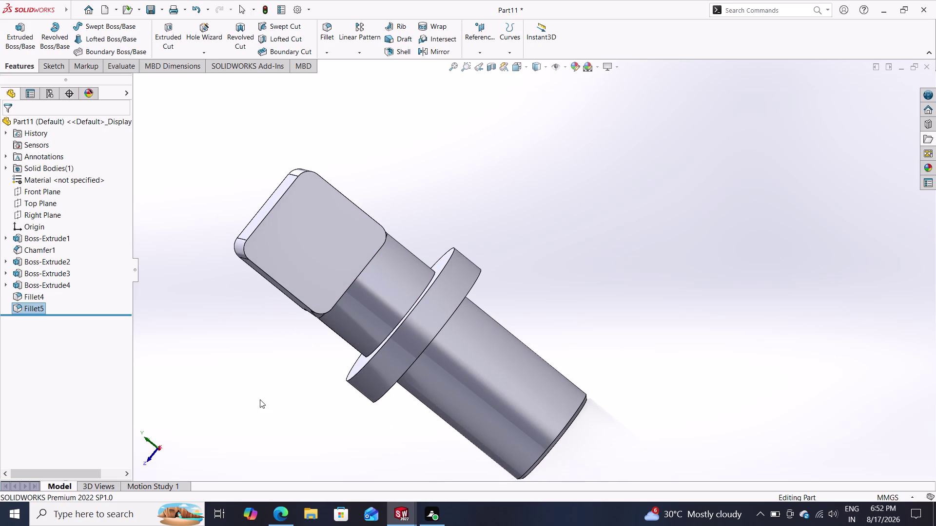
scroll(down, 3)
middle_drag(261, 401, 400, 390)
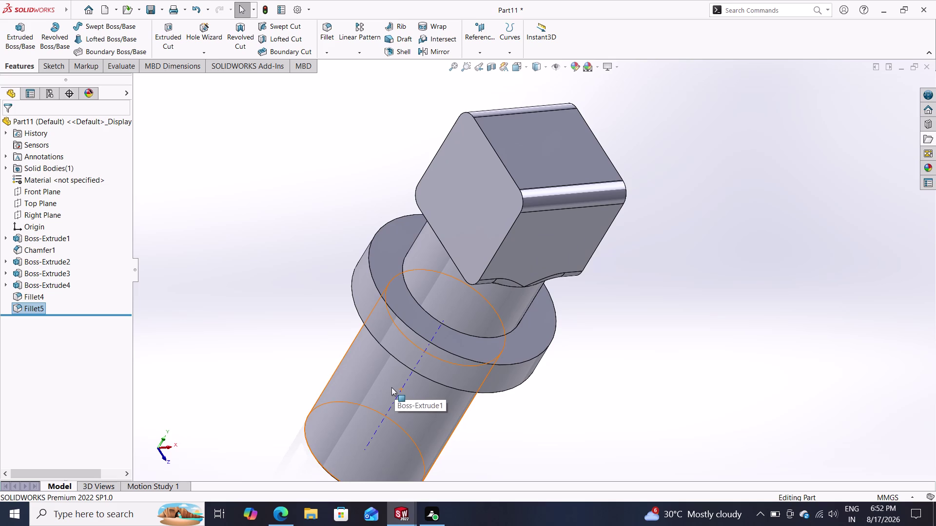
scroll(down, 3)
scroll(up, 3)
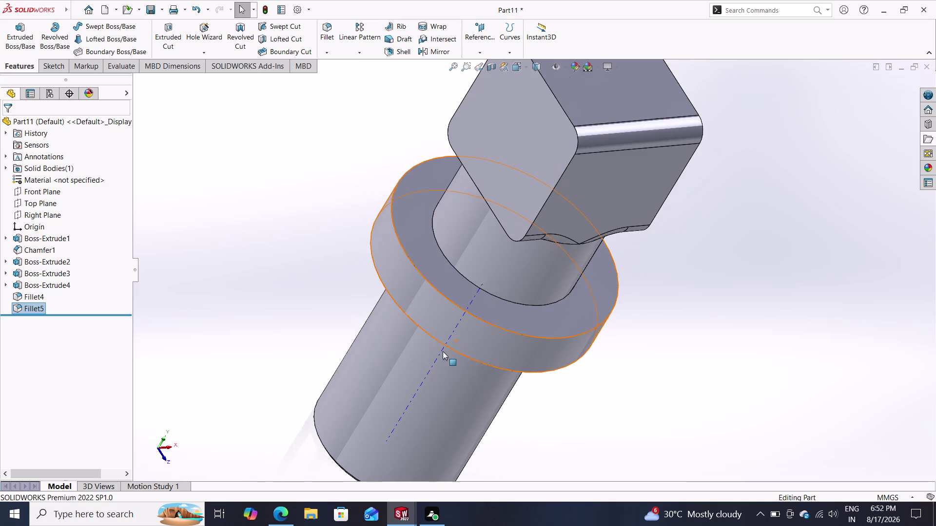
scroll(up, 3)
scroll(up, 3)
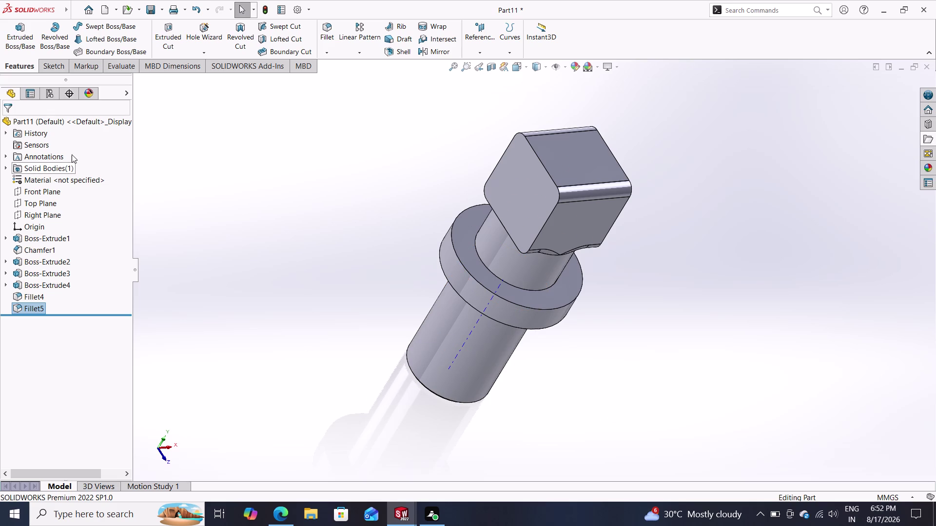
click(41, 206)
click(51, 194)
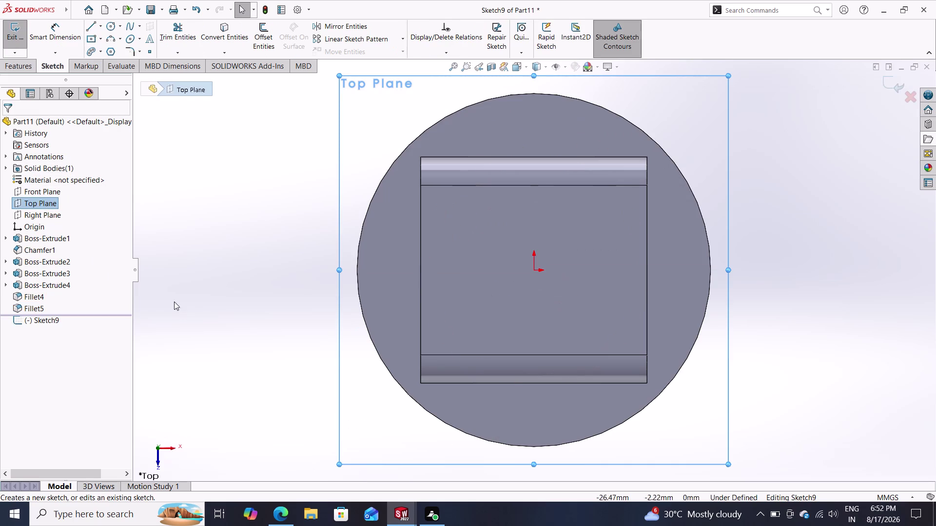
scroll(down, 3)
scroll(up, 3)
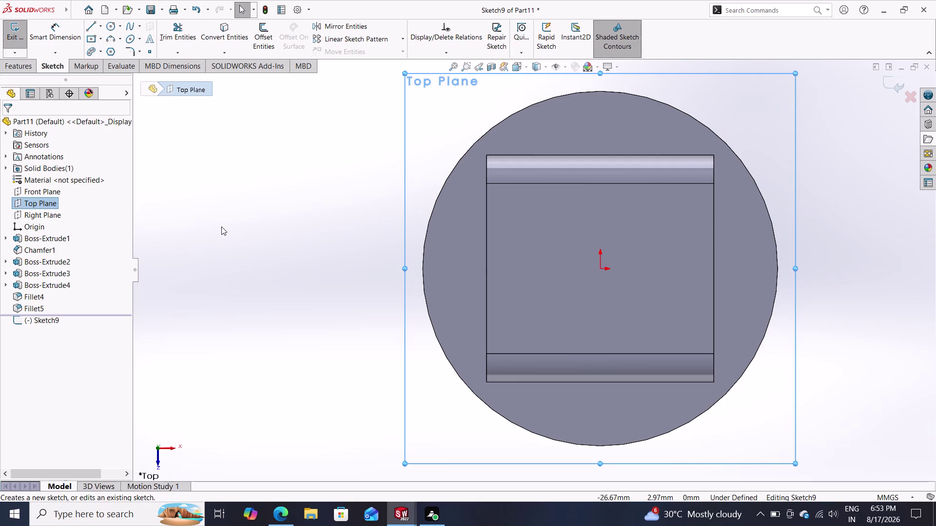
scroll(down, 3)
scroll(down, 3)
scroll(up, 3)
scroll(down, 3)
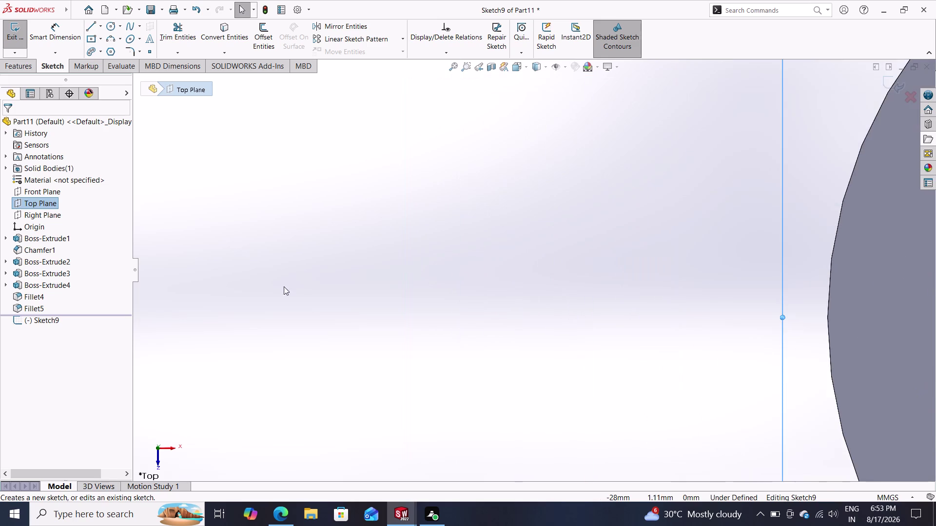
scroll(down, 3)
scroll(up, 3)
scroll(up, 3)
scroll(down, 3)
scroll(up, 3)
scroll(up, 3)
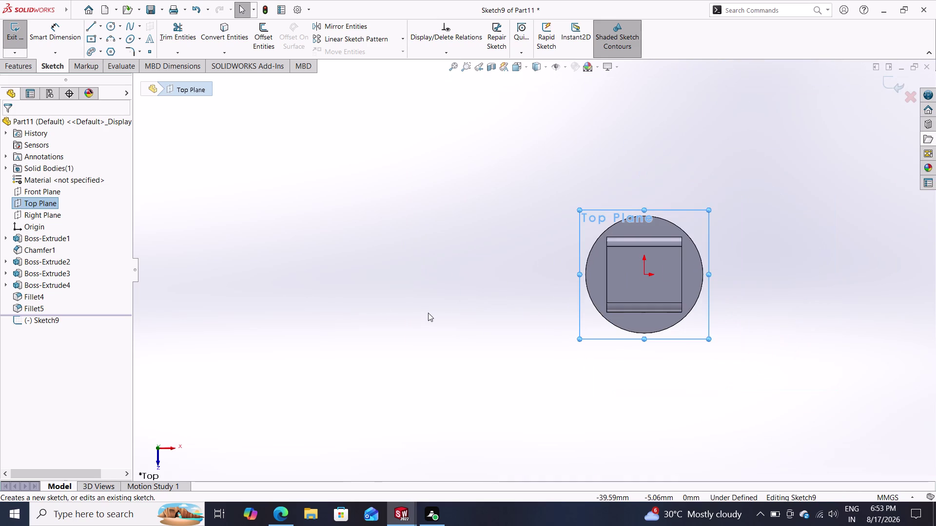
middle_drag(430, 323, 365, 348)
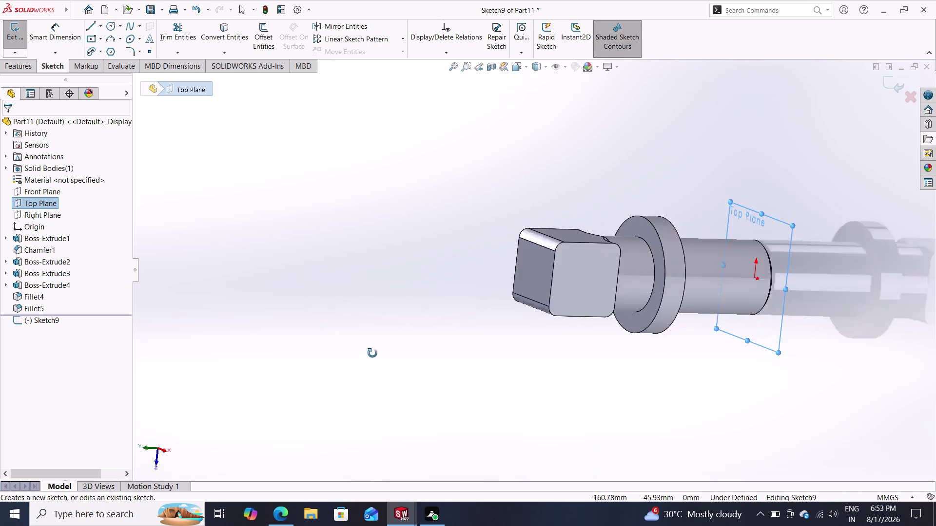
middle_drag(366, 348, 305, 421)
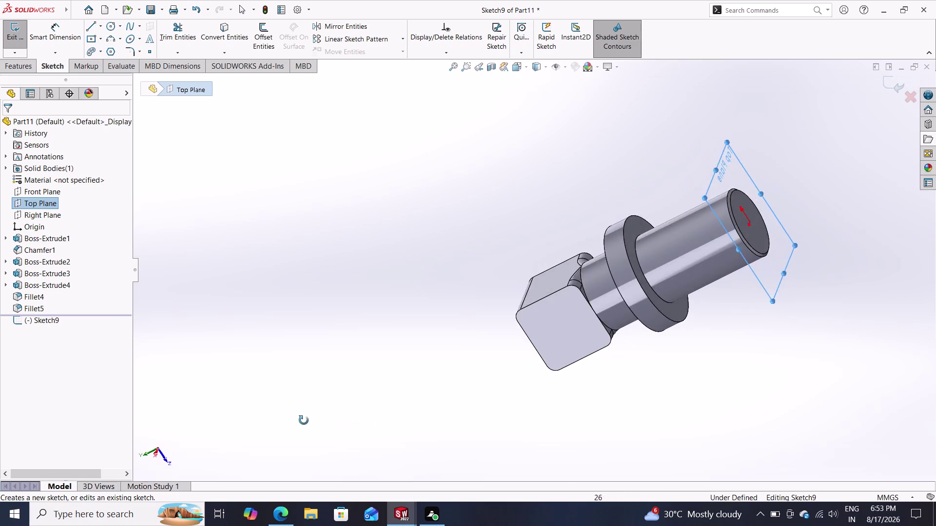
middle_drag(306, 421, 486, 367)
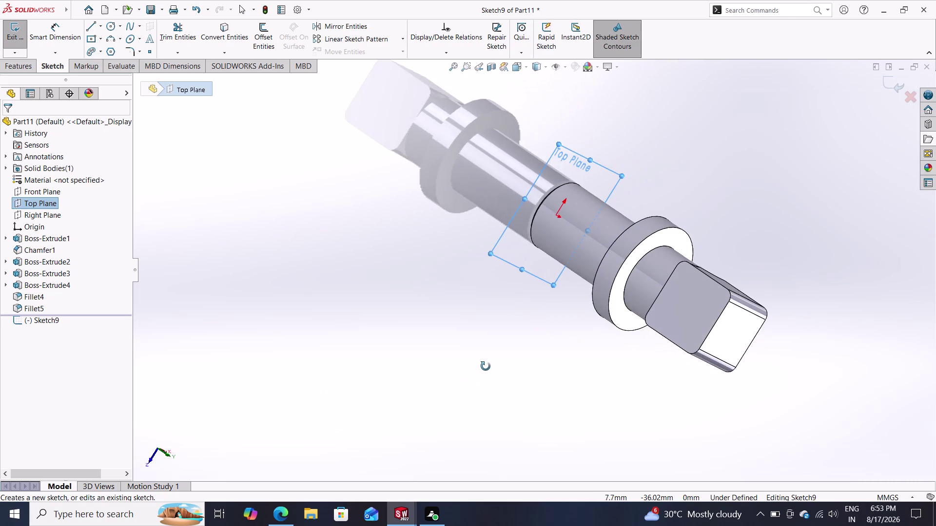
middle_drag(486, 367, 443, 178)
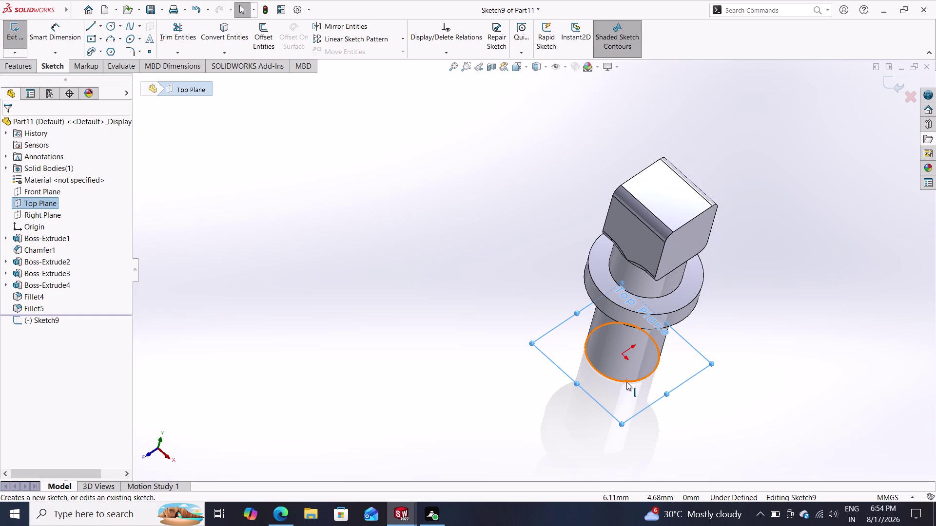
Select the shaft's 16 mm circular end edge in Sketch9 on the Top Plane.
double_click(626, 382)
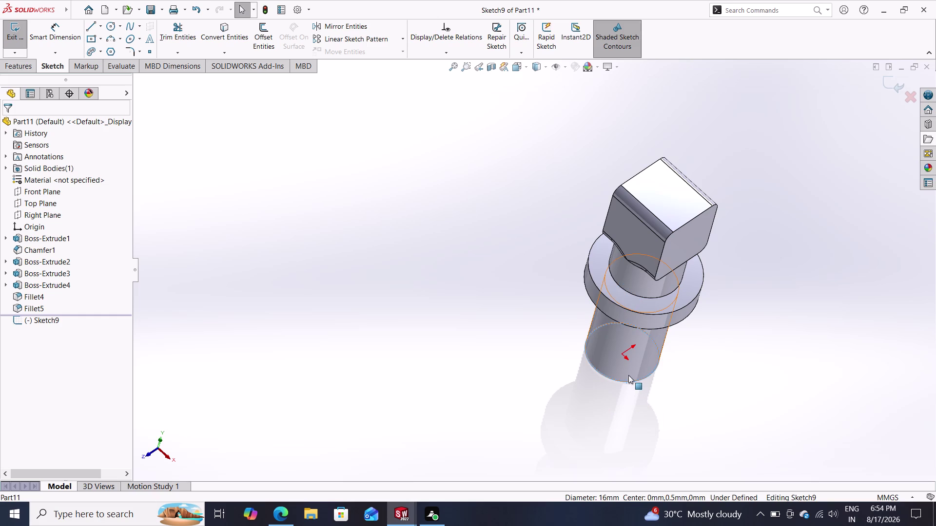
Orbit the shaft into an upright, front-facing view along its axis.
middle_drag(520, 289, 609, 368)
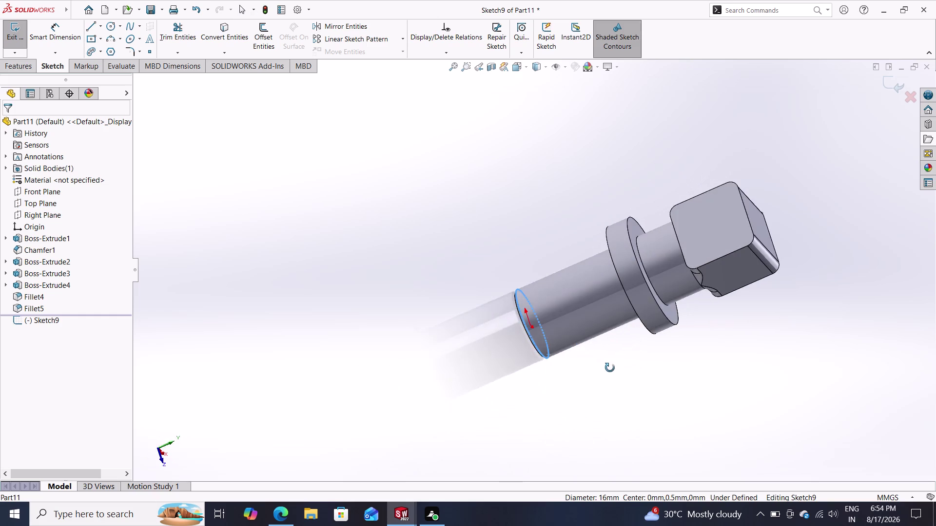
middle_drag(610, 368, 513, 244)
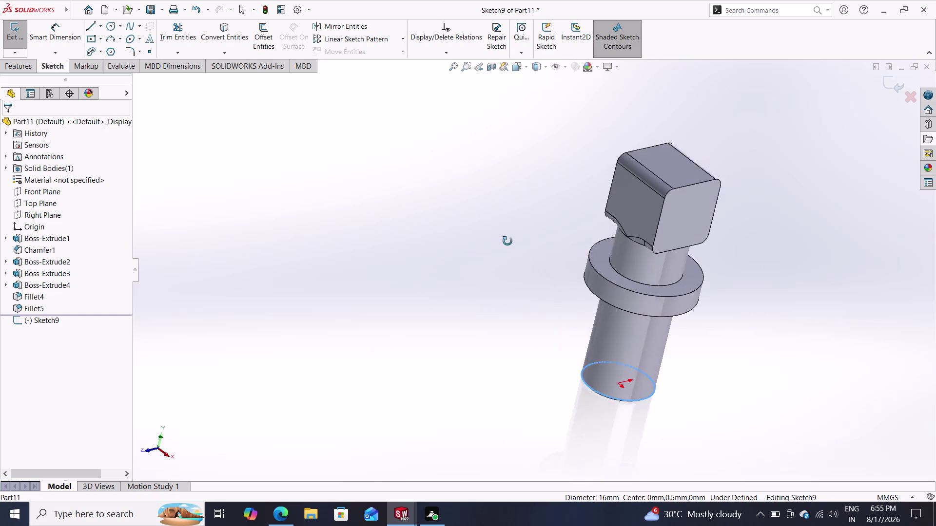
middle_drag(514, 244, 491, 226)
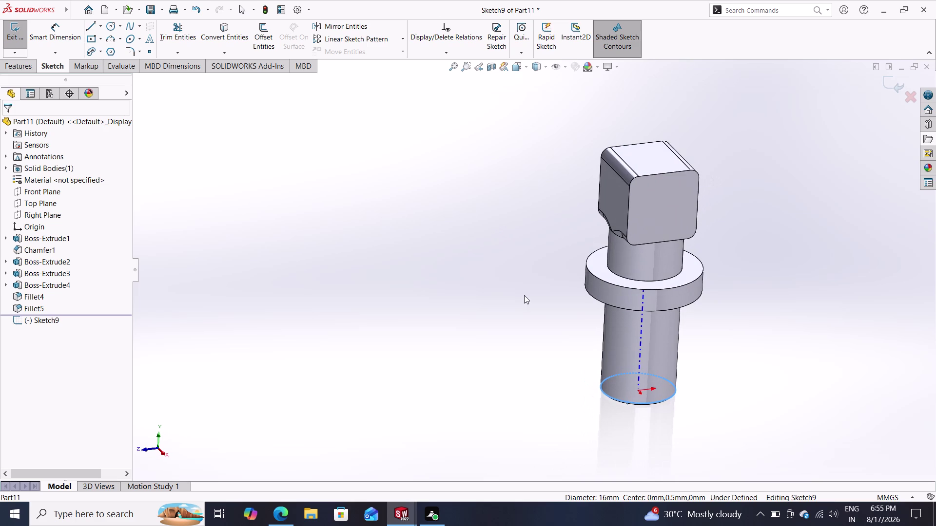
scroll(down, 3)
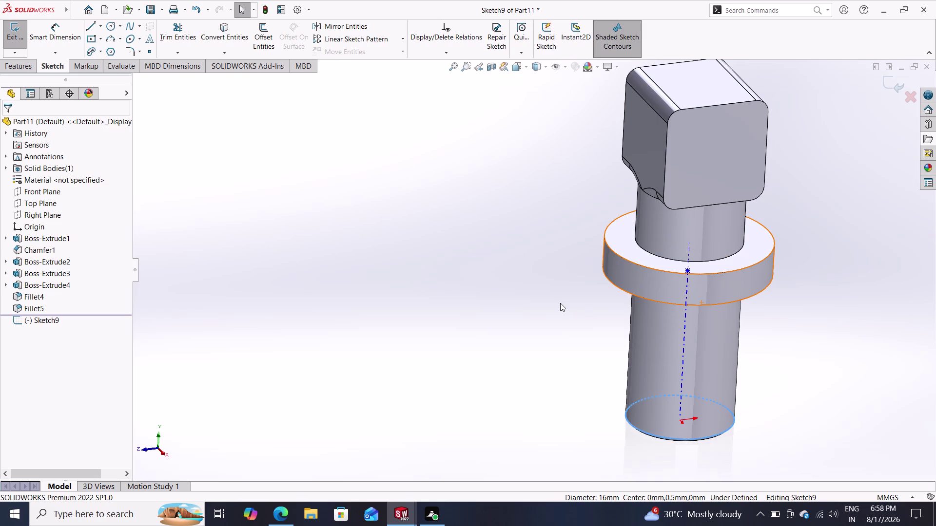
Zoom the view, then undo the most recent change to Sketch9.
scroll(down, 3)
scroll(up, 3)
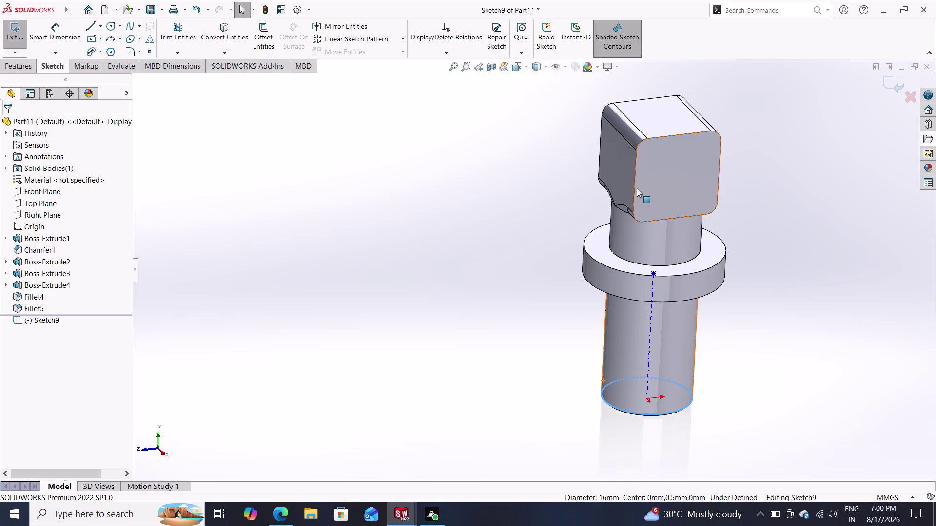
key(ctrl+z)
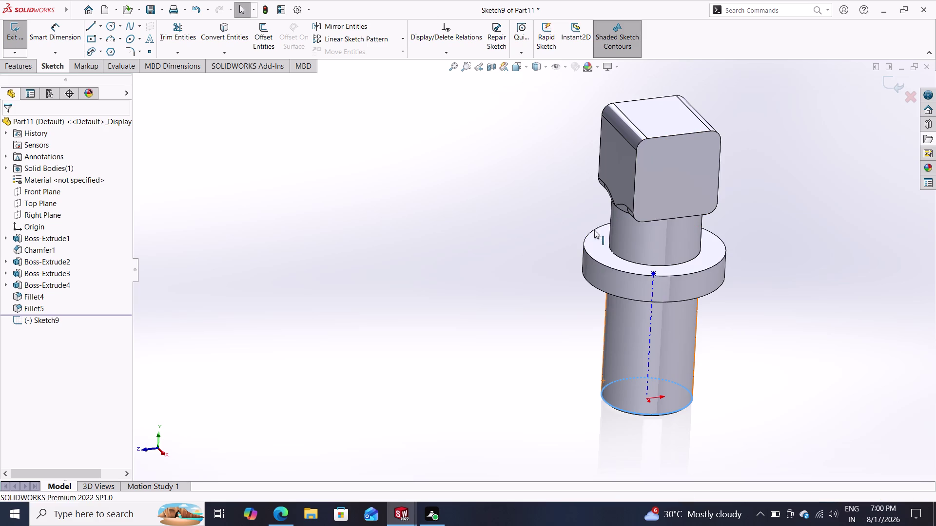
Undo Sketch9 and Fillet5 on the square head.
key(ctrl+z)
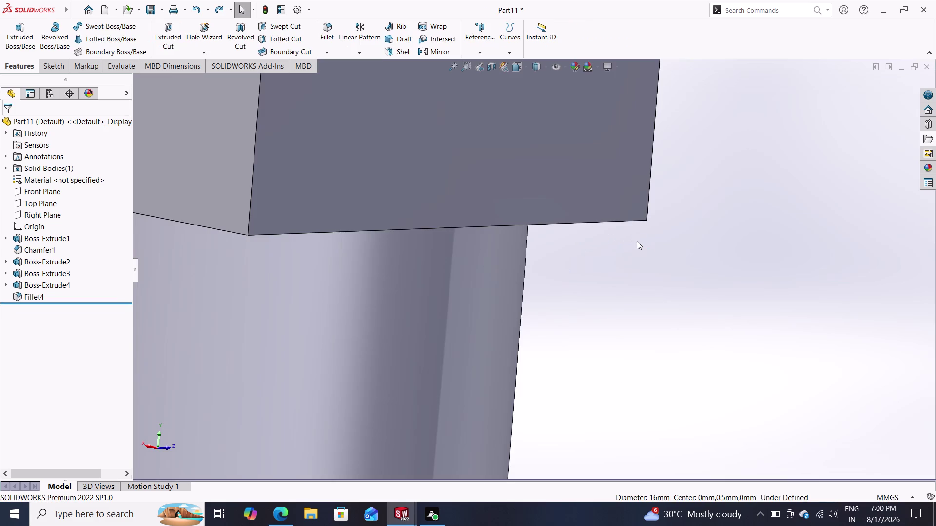
scroll(down, 3)
scroll(up, 3)
scroll(up, 3)
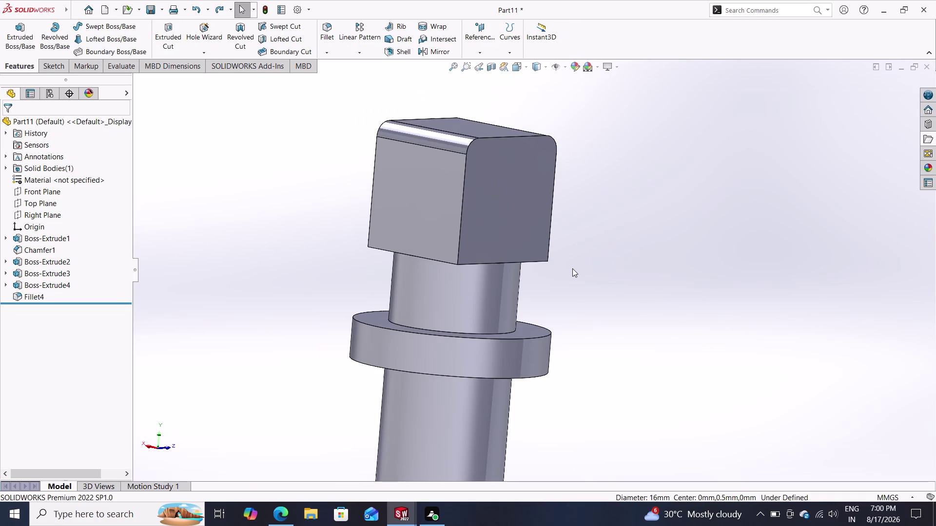
scroll(up, 3)
Undo Fillet4 and orbit to confirm the head's edges are sharp.
key(ctrl+z)
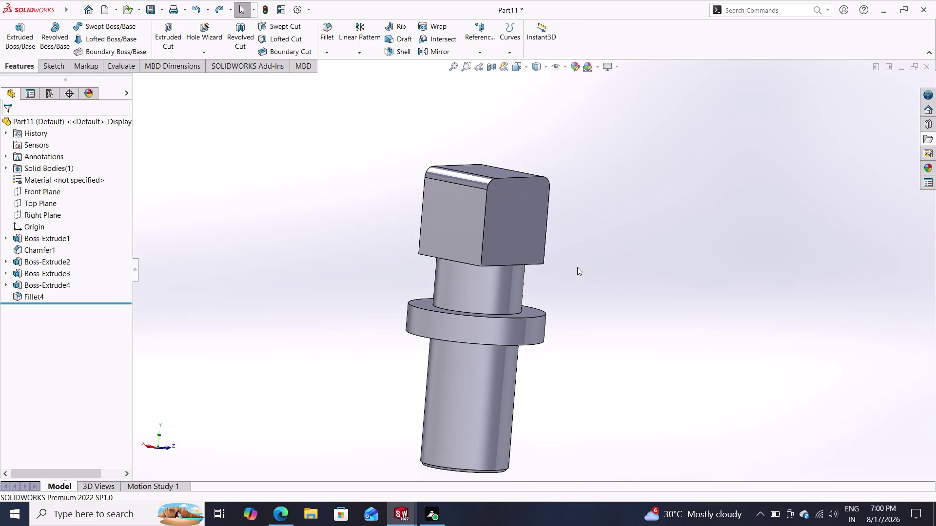
scroll(down, 3)
scroll(up, 3)
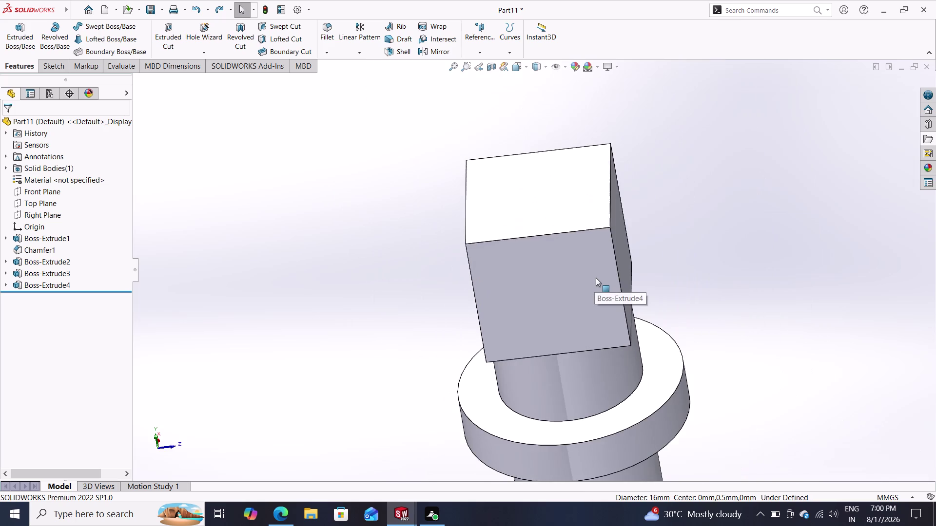
scroll(up, 3)
middle_drag(625, 289, 667, 281)
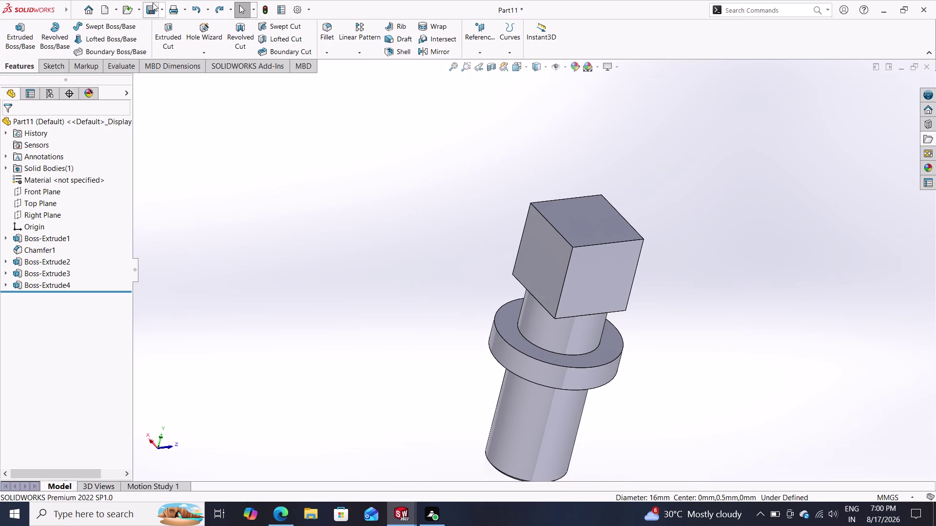
Save the part as 'clamoing screw', removing a stray comma from the typed name.
click(162, 10)
click(164, 36)
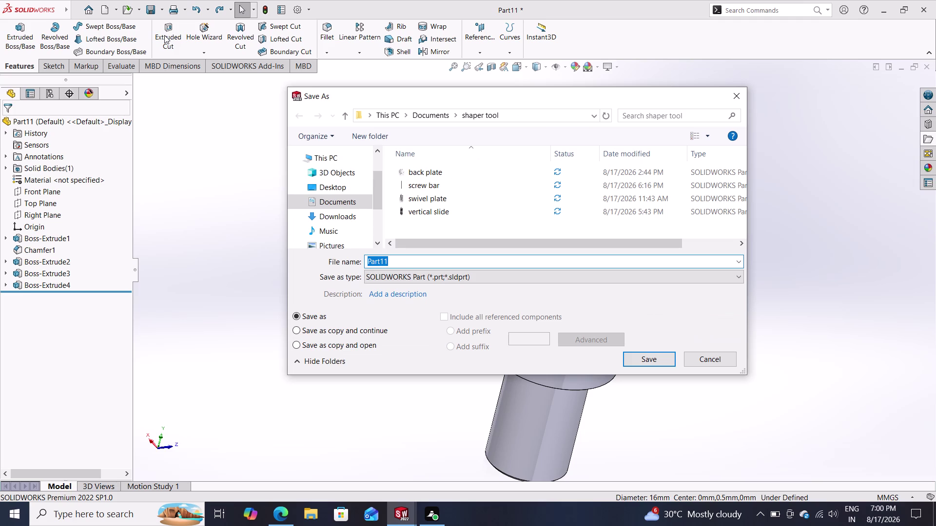
text(cla,)
key(BackSpace)
text(moin)
text(g screw)
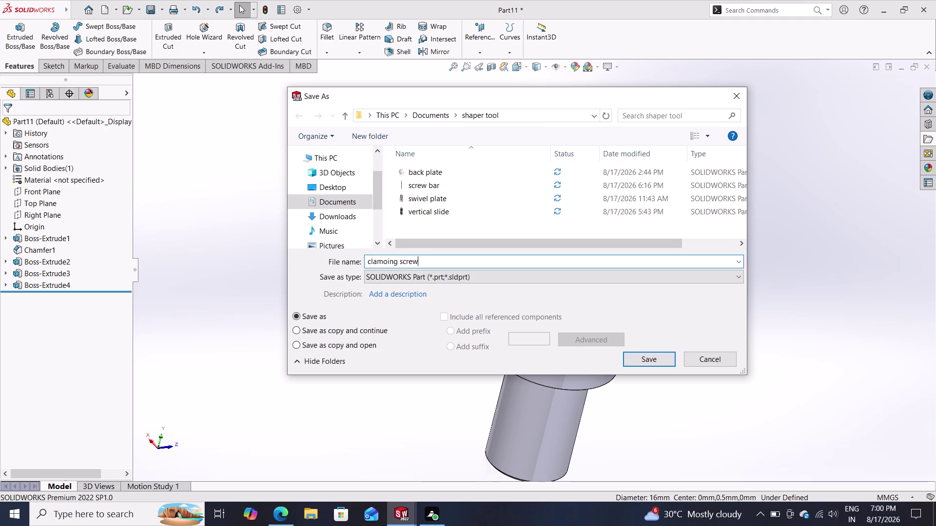
key(Return)
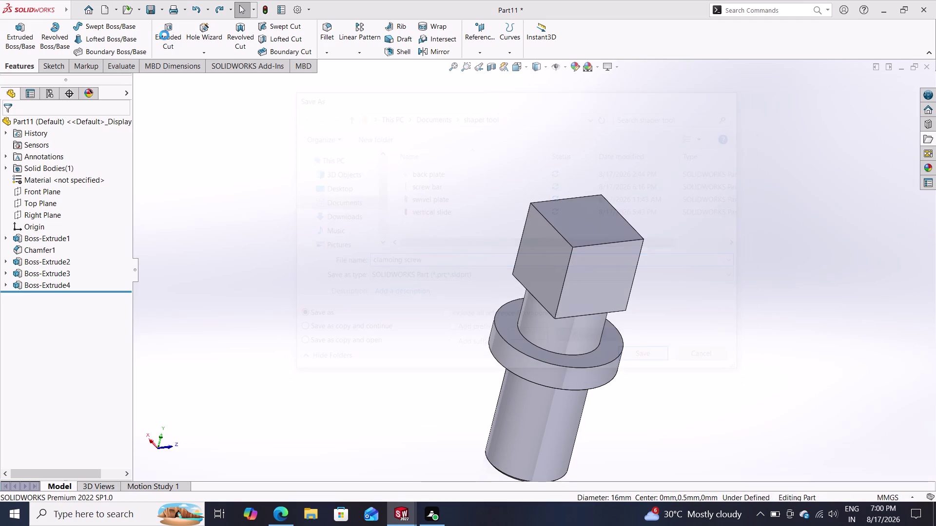
click(163, 5)
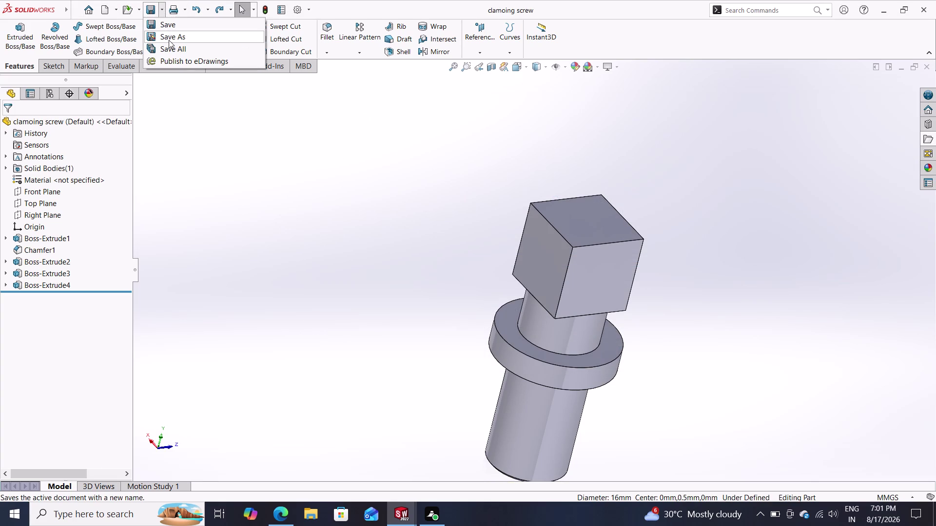
Save the part under the corrected name 'clamping screw', fixing the 'screq' typo.
click(169, 40)
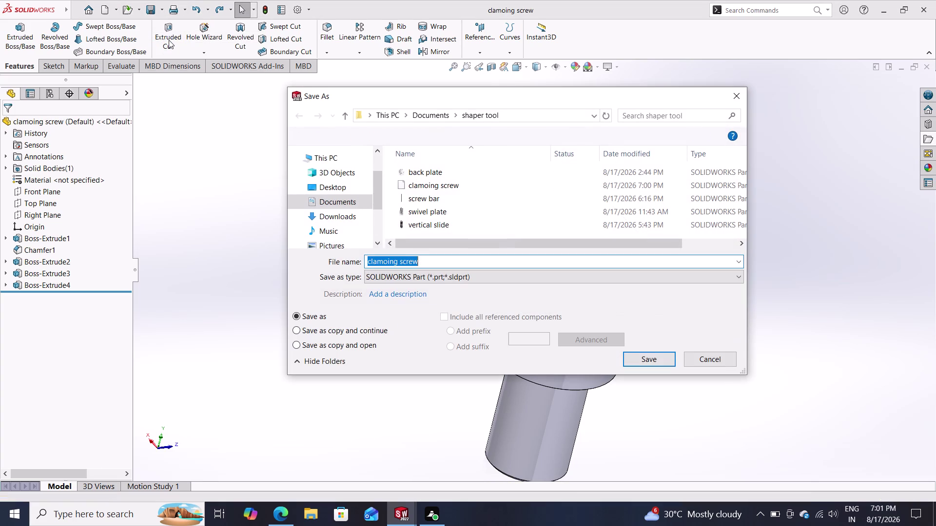
text(cl)
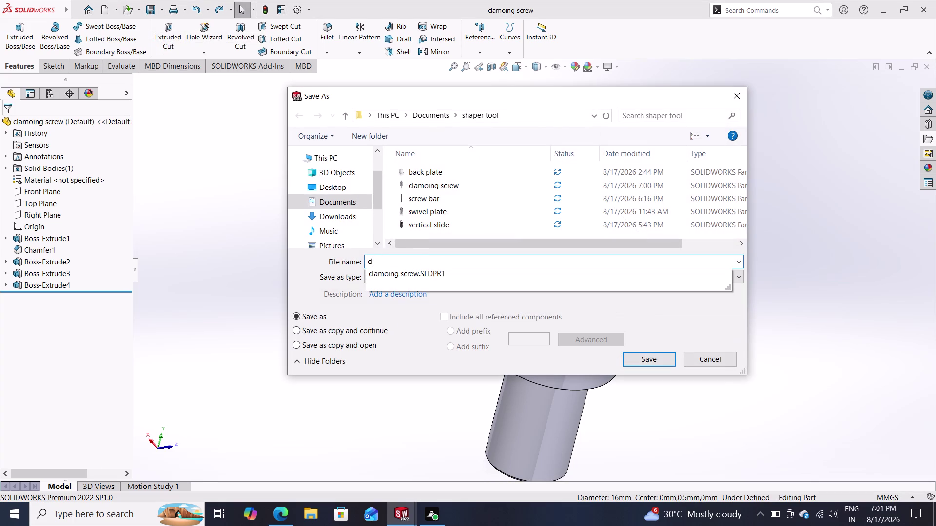
text(amping)
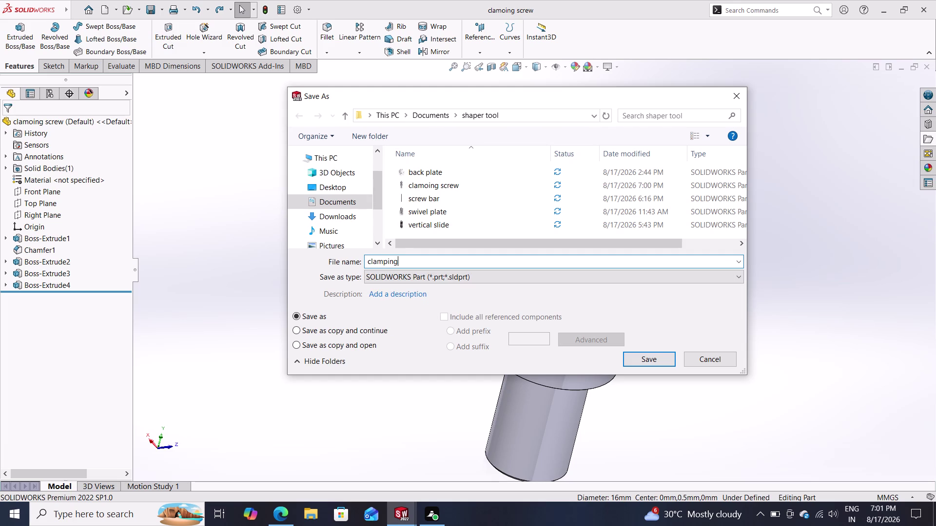
key(space)
key(space)
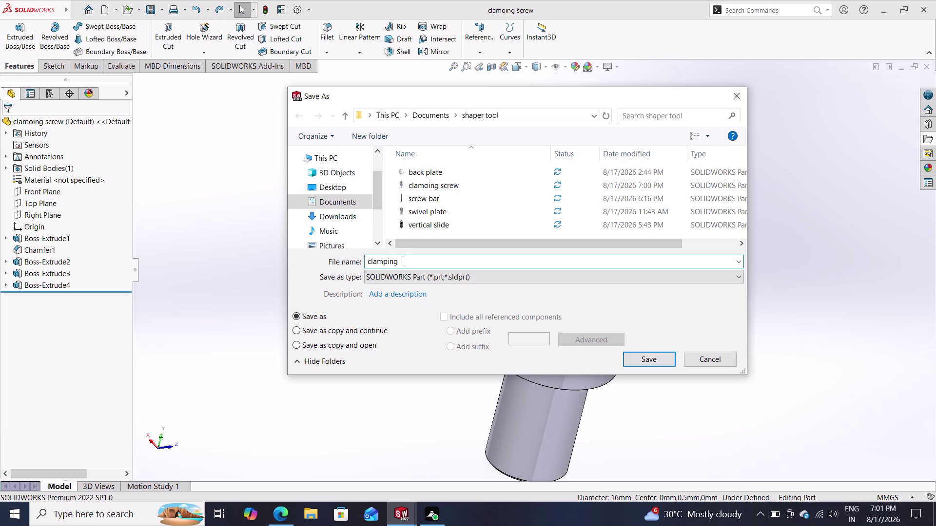
text(screq)
key(BackSpace)
key(w)
double_click(645, 358)
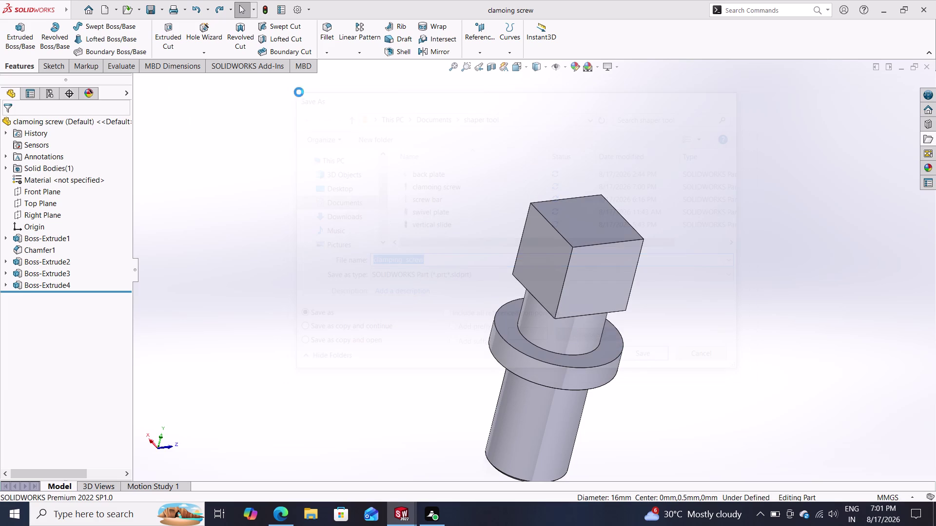
Begin another Save As of the part under a new name.
double_click(159, 6)
click(159, 10)
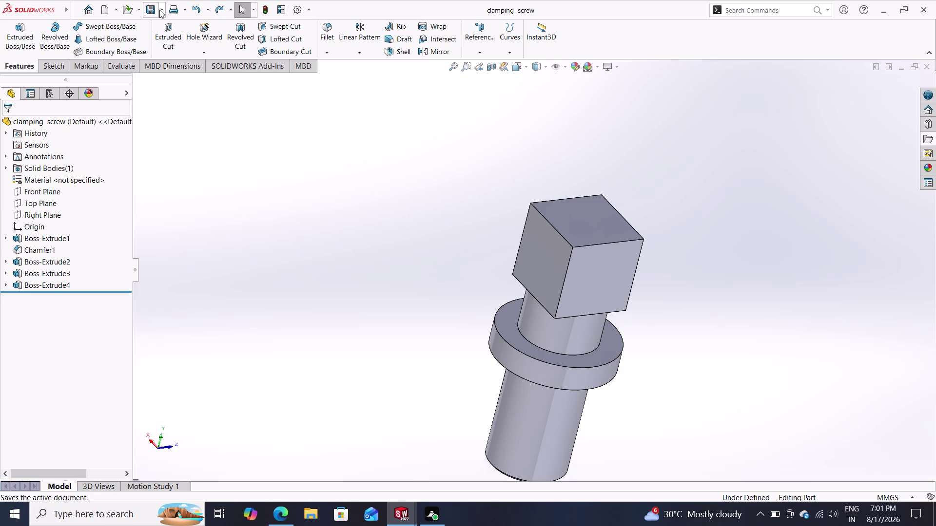
click(161, 37)
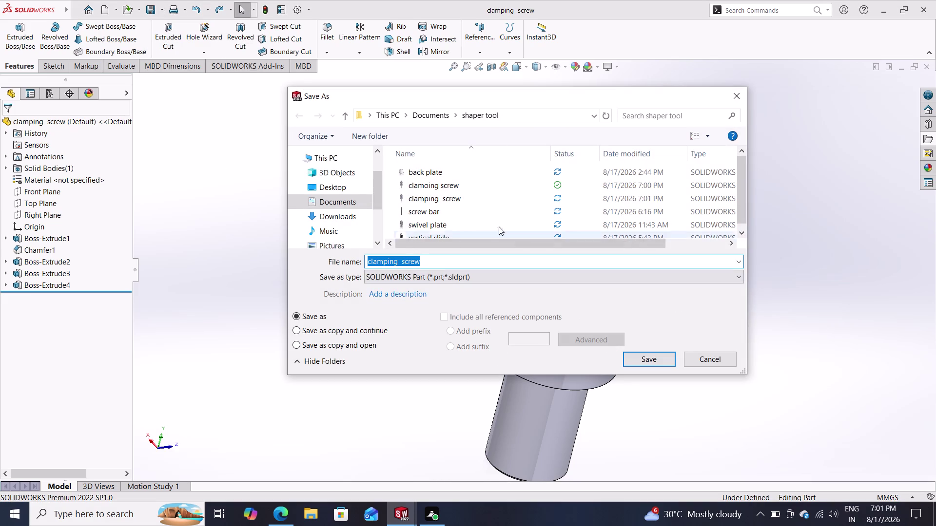
key(Escape)
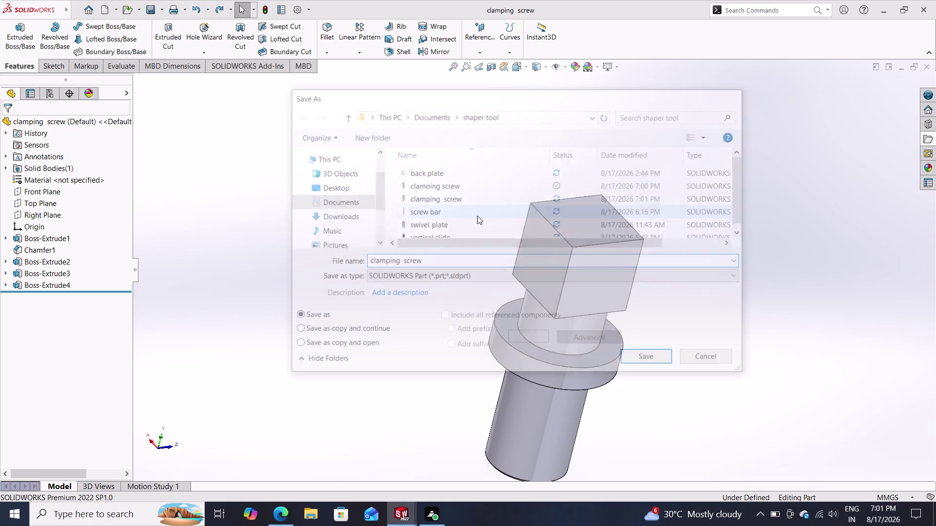
click(403, 517)
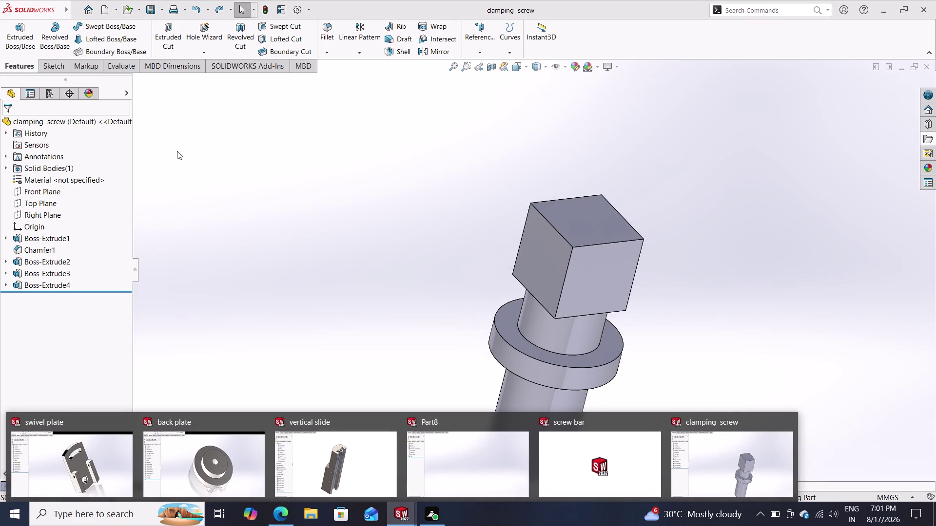
key(Escape)
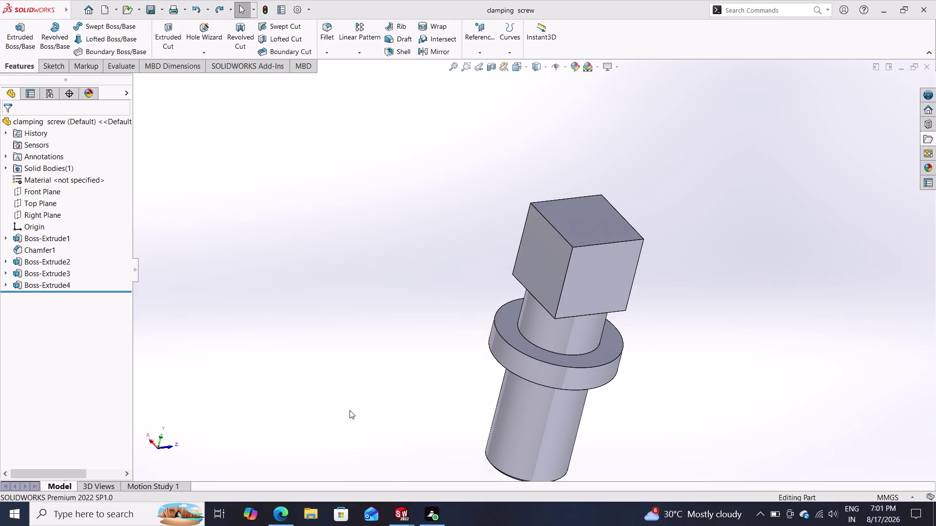